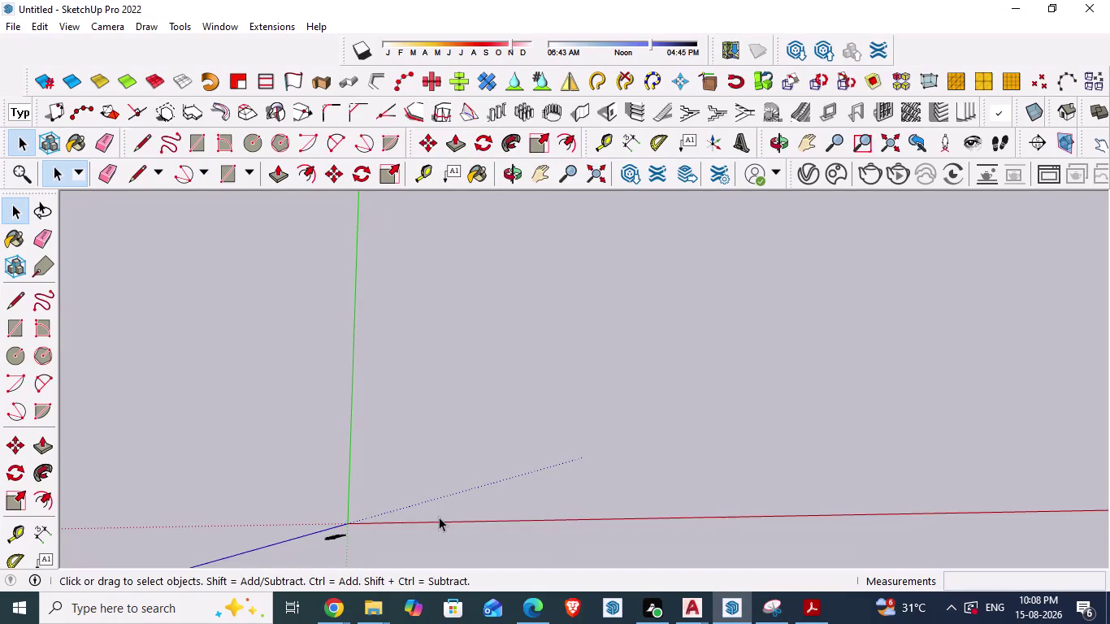
Enlarge the cellar floor plan PDF to 150% to read its dimensions.
click(809, 607)
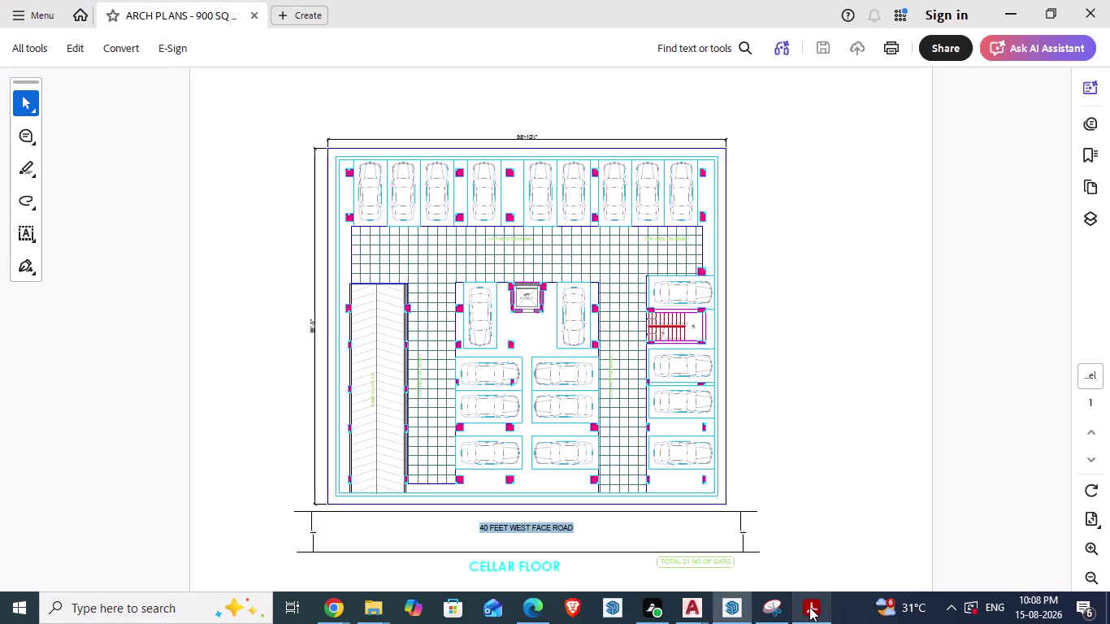
scroll(up, 3)
scroll(up, 3)
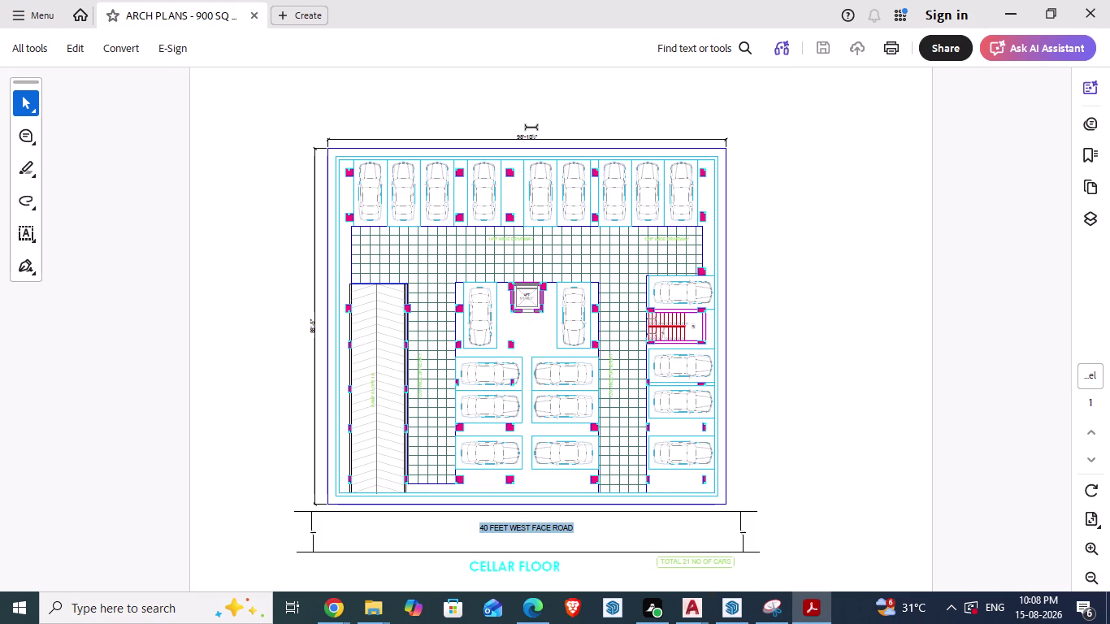
scroll(up, 3)
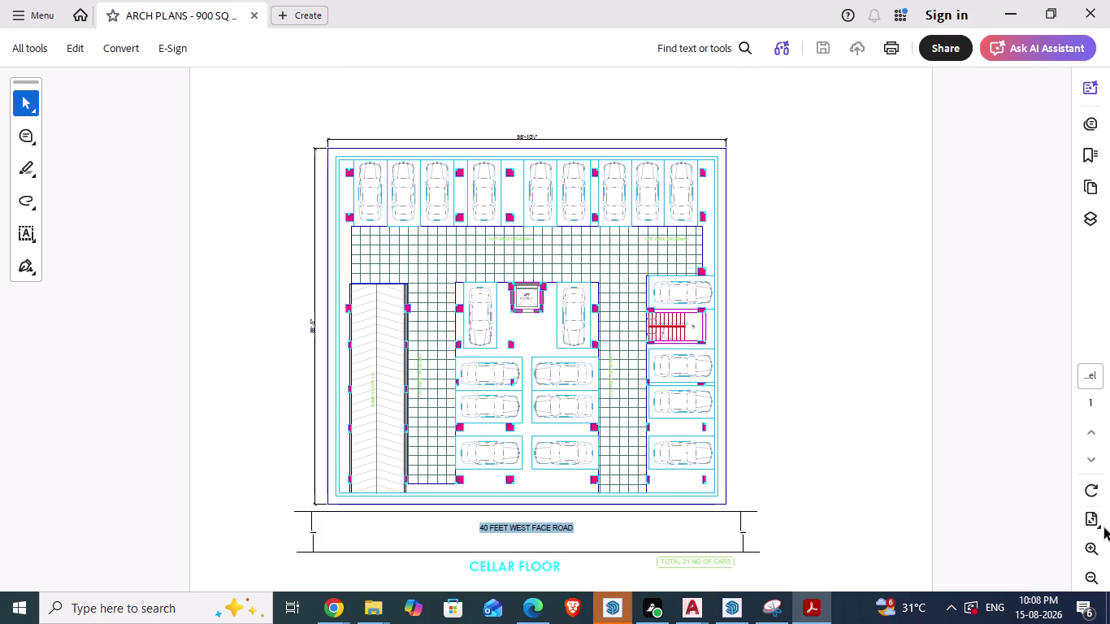
click(1093, 548)
scroll(down, 3)
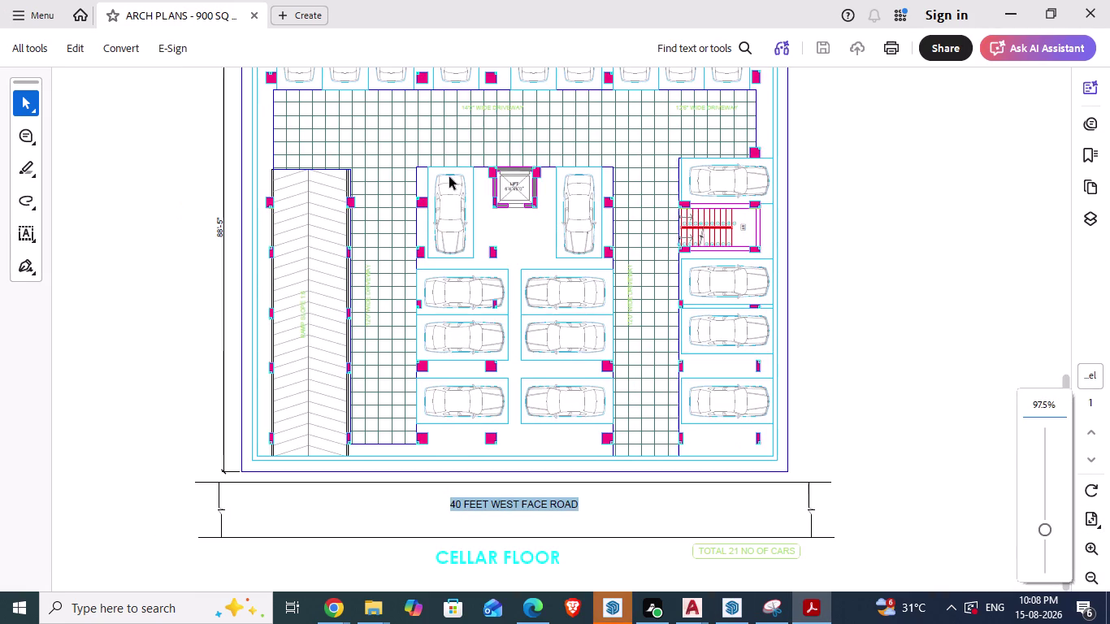
drag(1045, 528, 1046, 518)
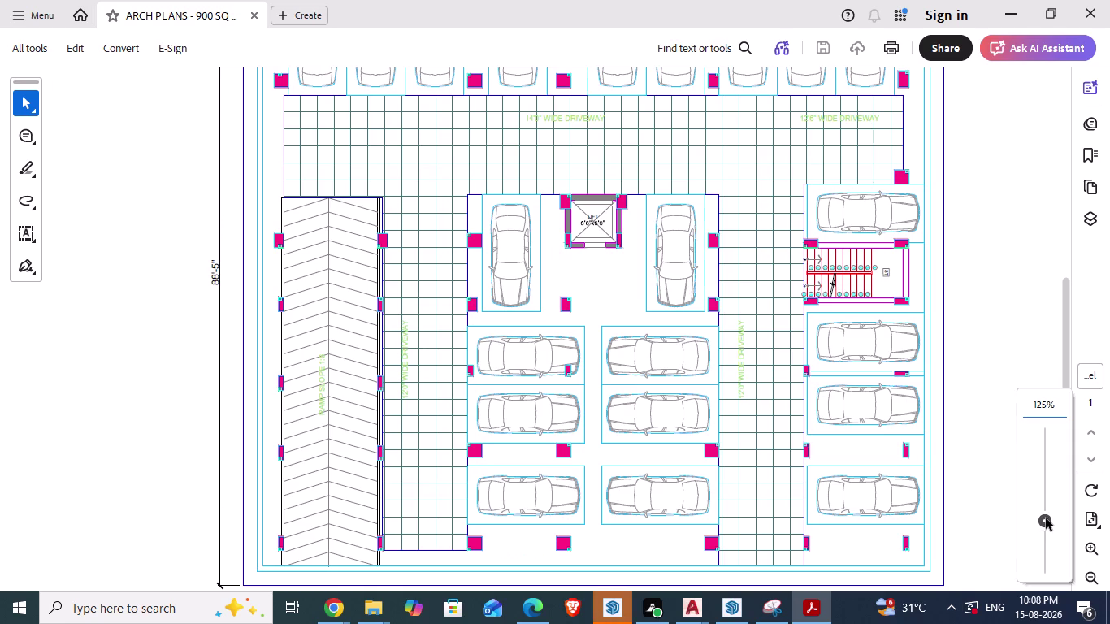
drag(1046, 519, 1049, 506)
drag(645, 589, 705, 582)
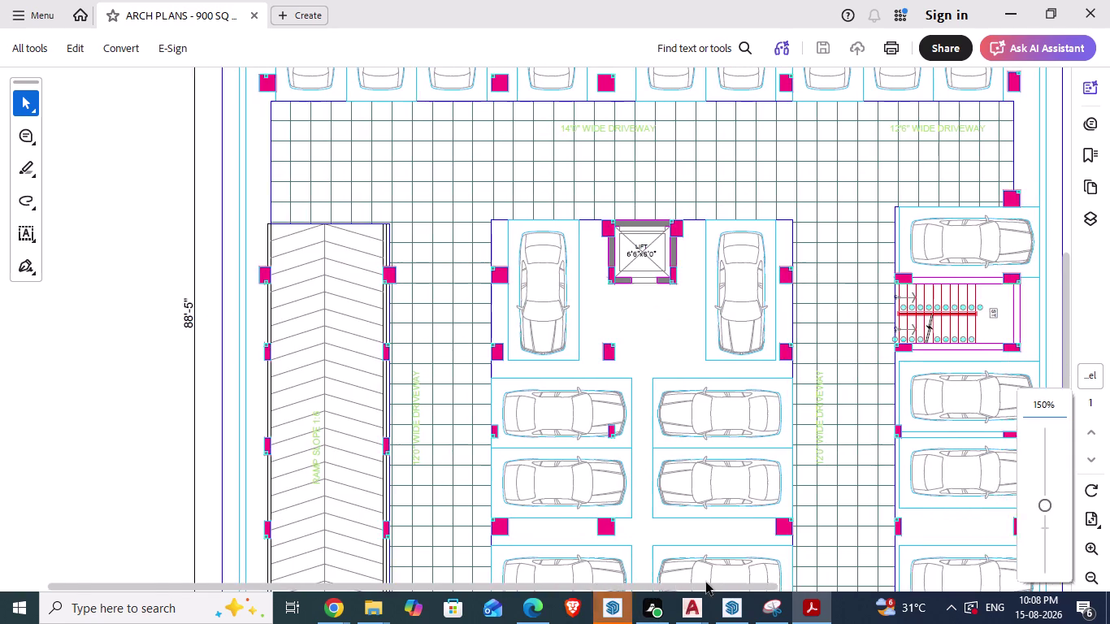
Scroll around the floor plan and reset its zoom to 150%.
drag(705, 583, 748, 575)
scroll(up, 3)
scroll(up, 3)
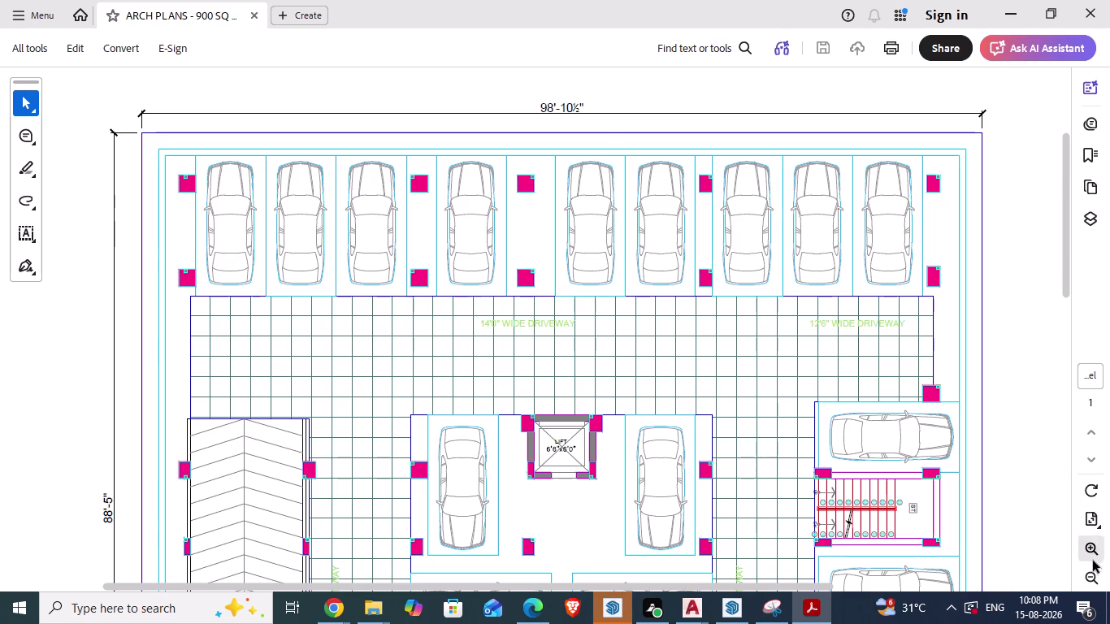
click(1088, 577)
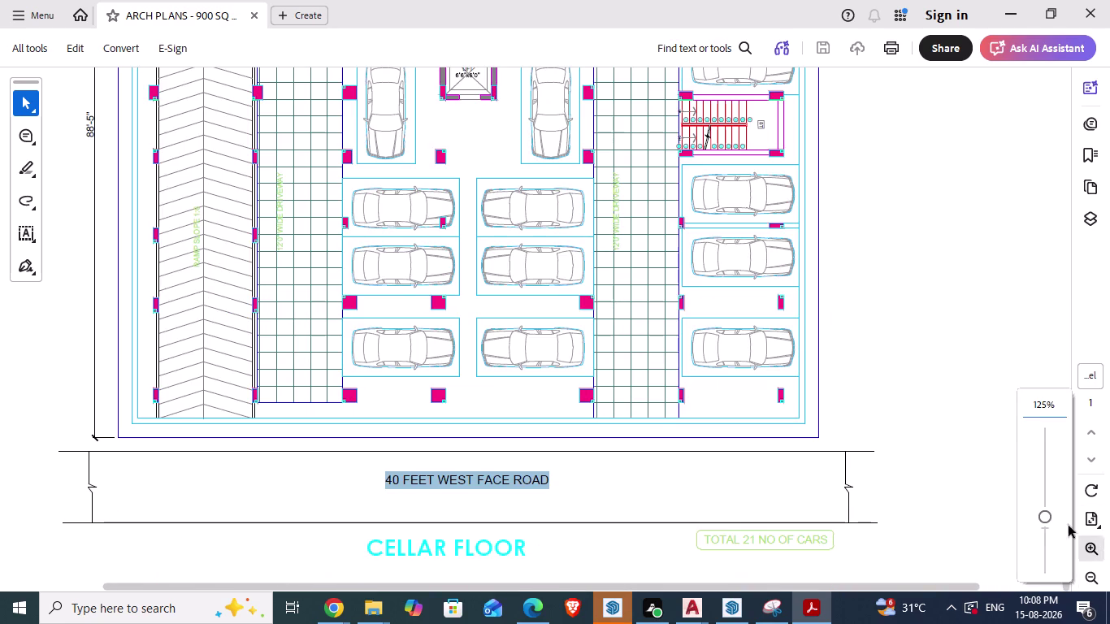
click(1045, 519)
scroll(up, 3)
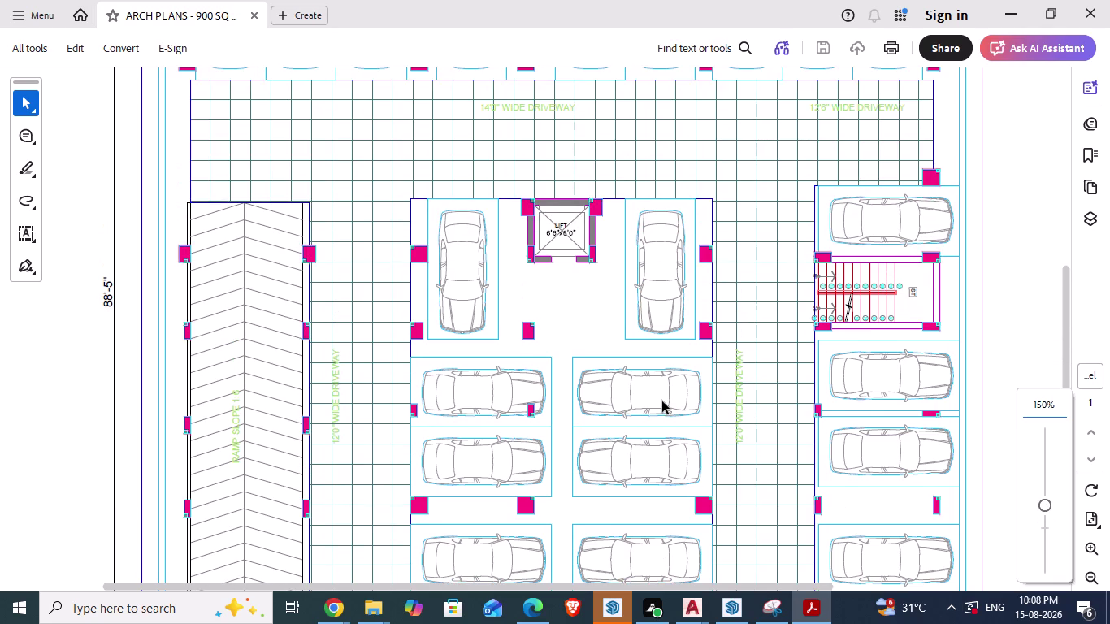
scroll(up, 3)
scroll(up, 3)
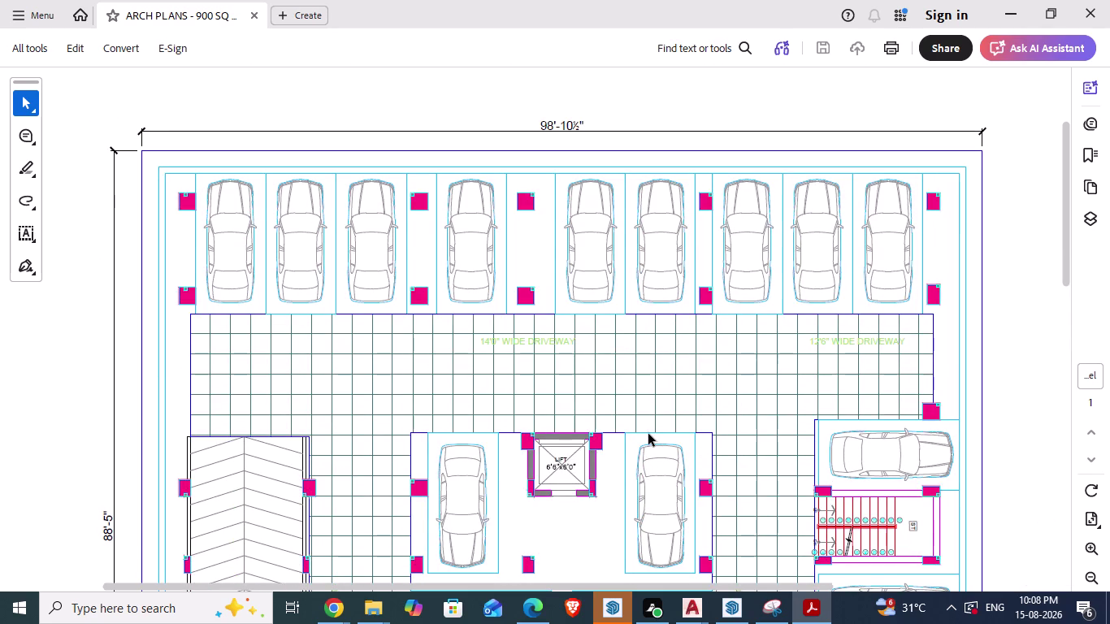
Start a line in the empty SketchUp model, then abandon it.
key(alt+Tab)
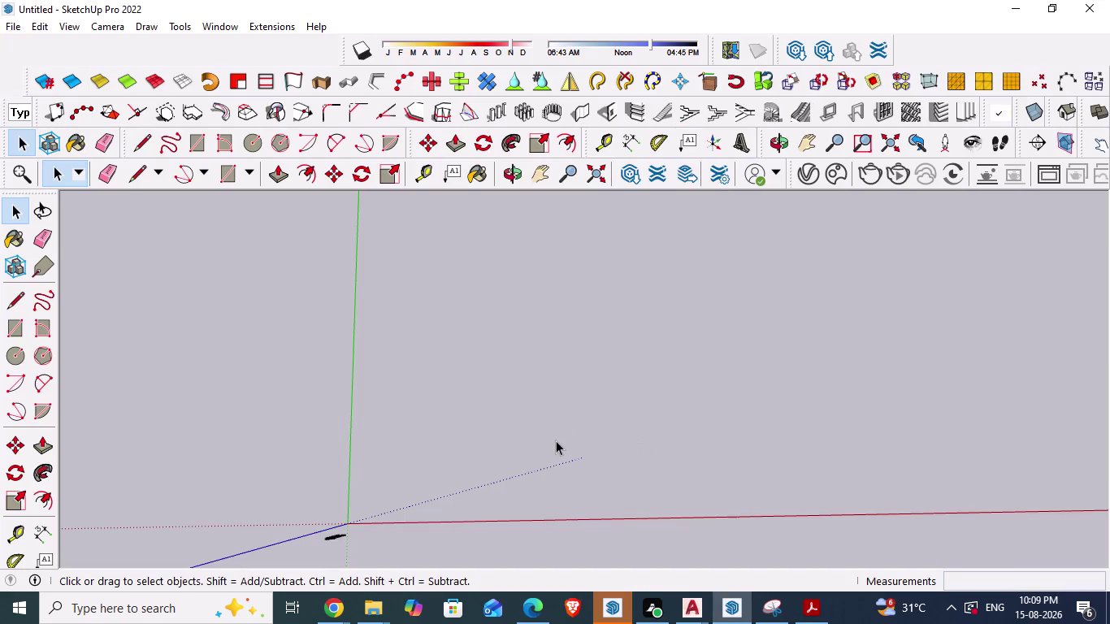
key(l)
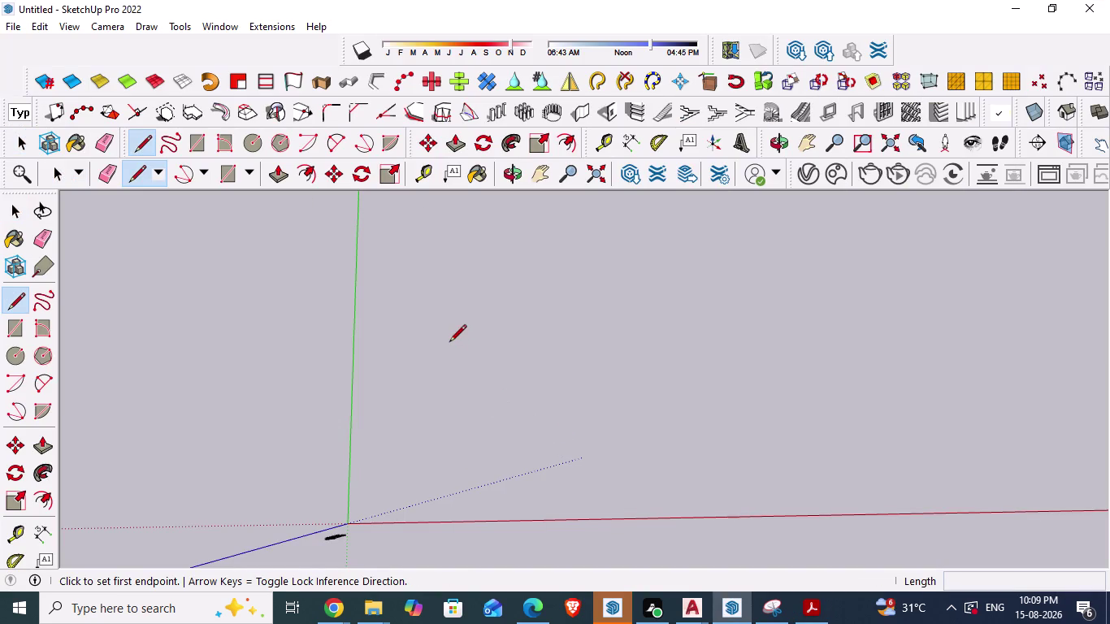
click(444, 331)
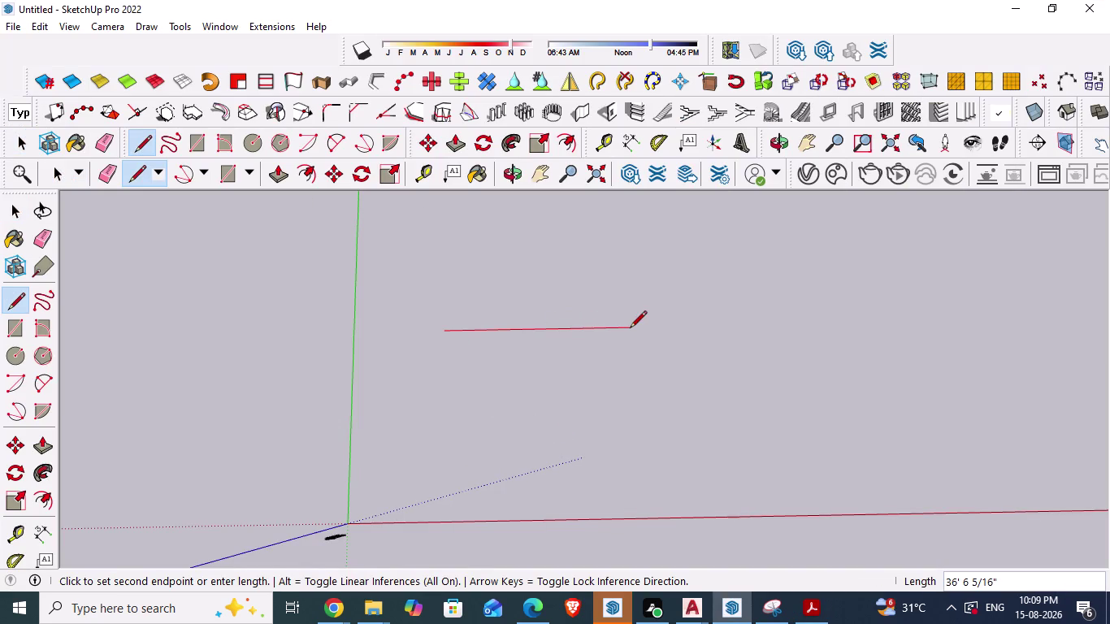
key(9)
key(8)
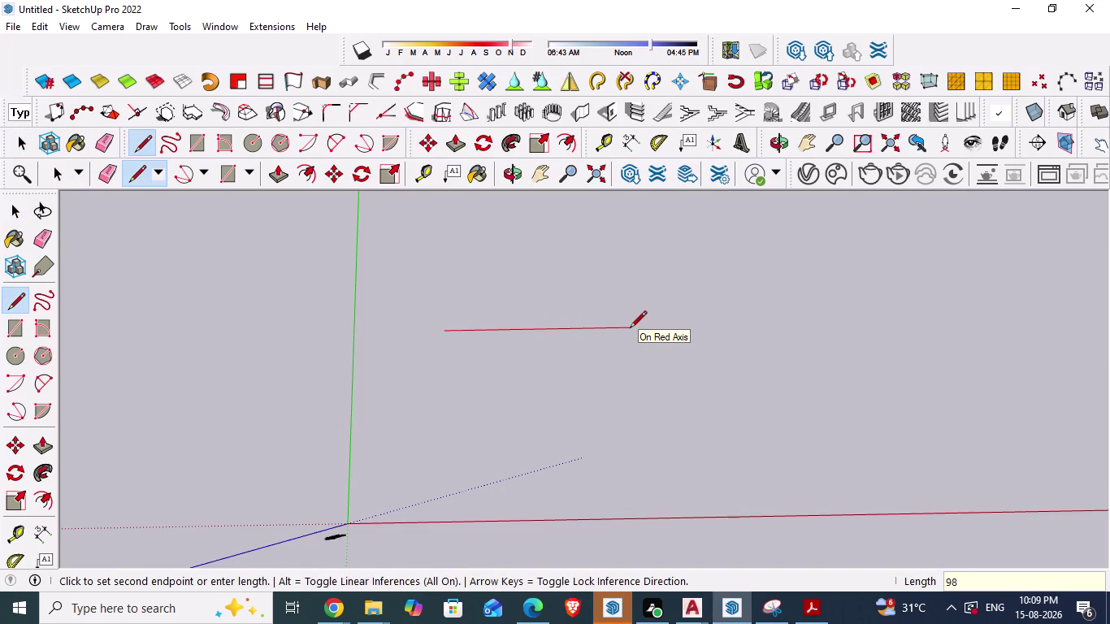
key(apostrophe)
key(Escape)
key(Escape)
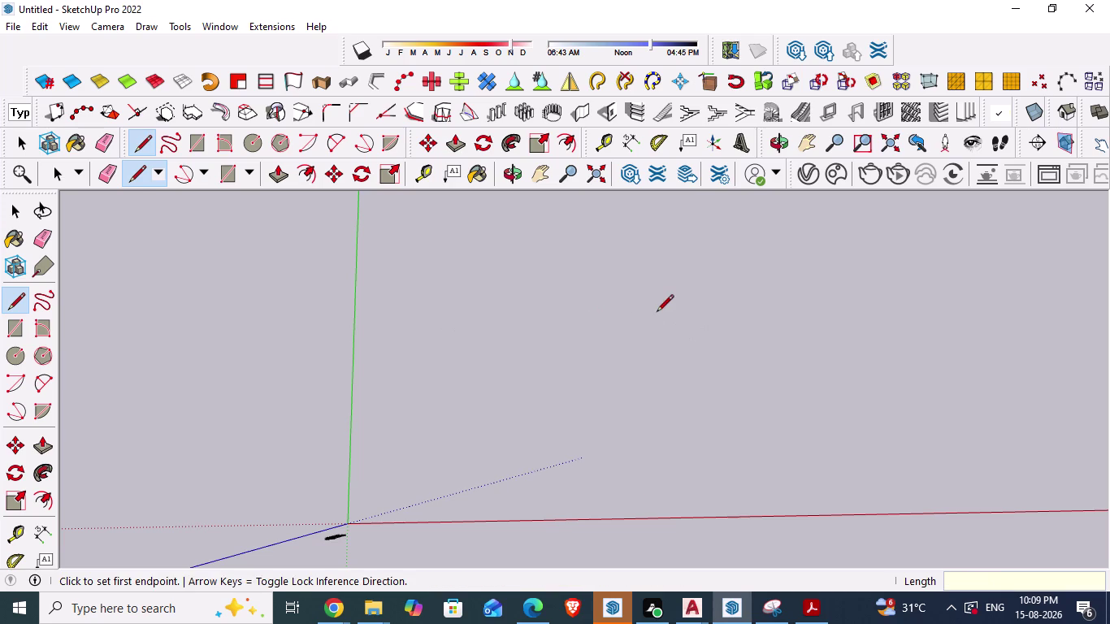
Keep the model's unit format as Architectural in Model Info Units.
click(220, 32)
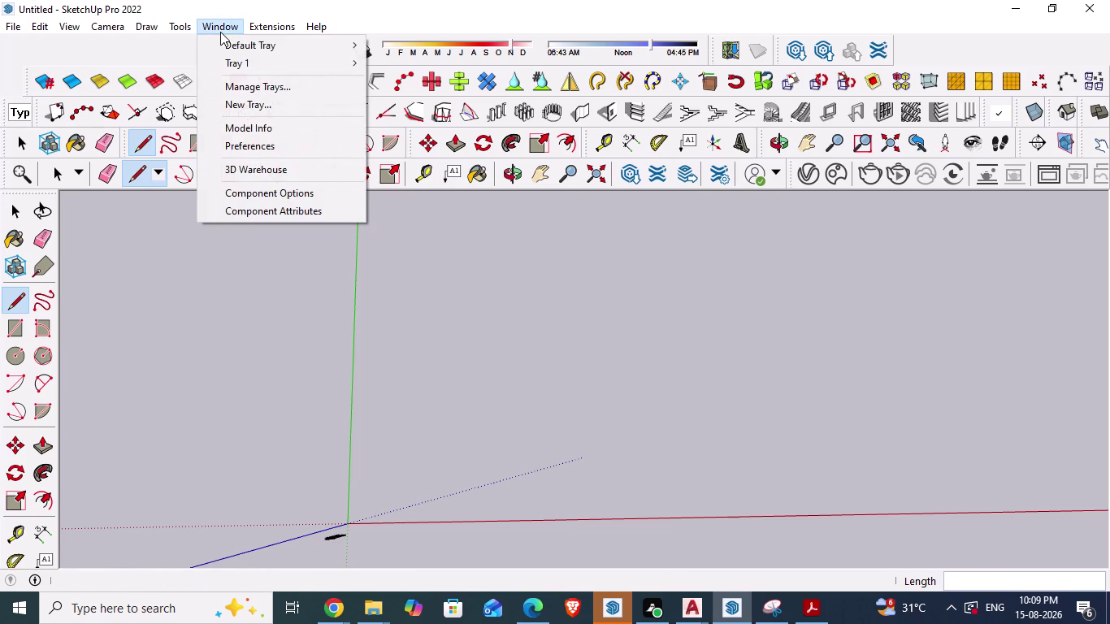
click(251, 130)
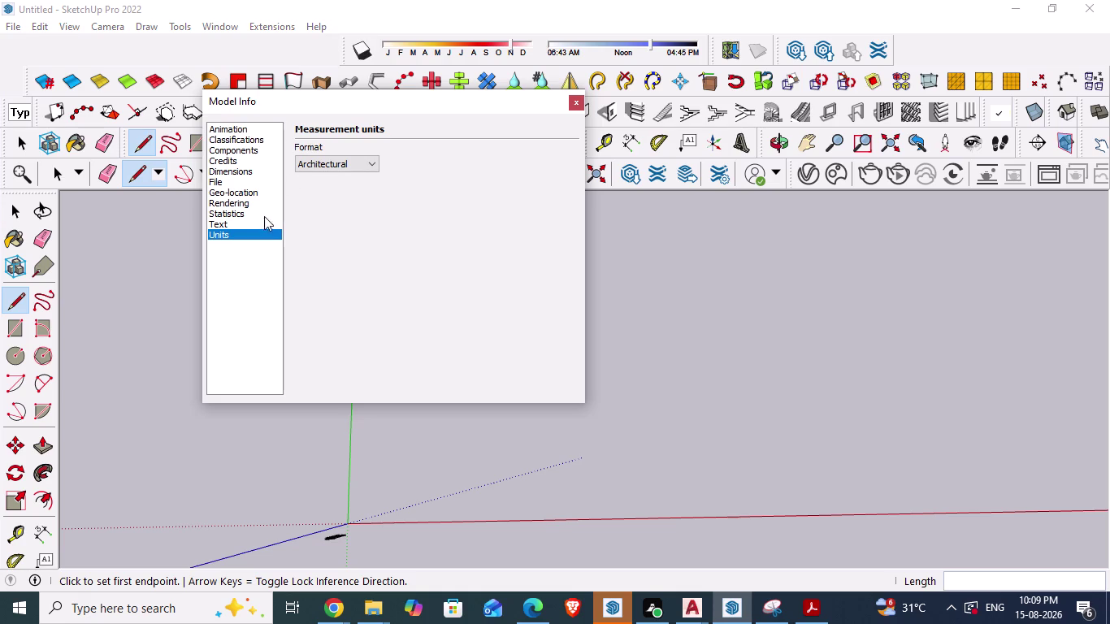
click(337, 161)
click(327, 181)
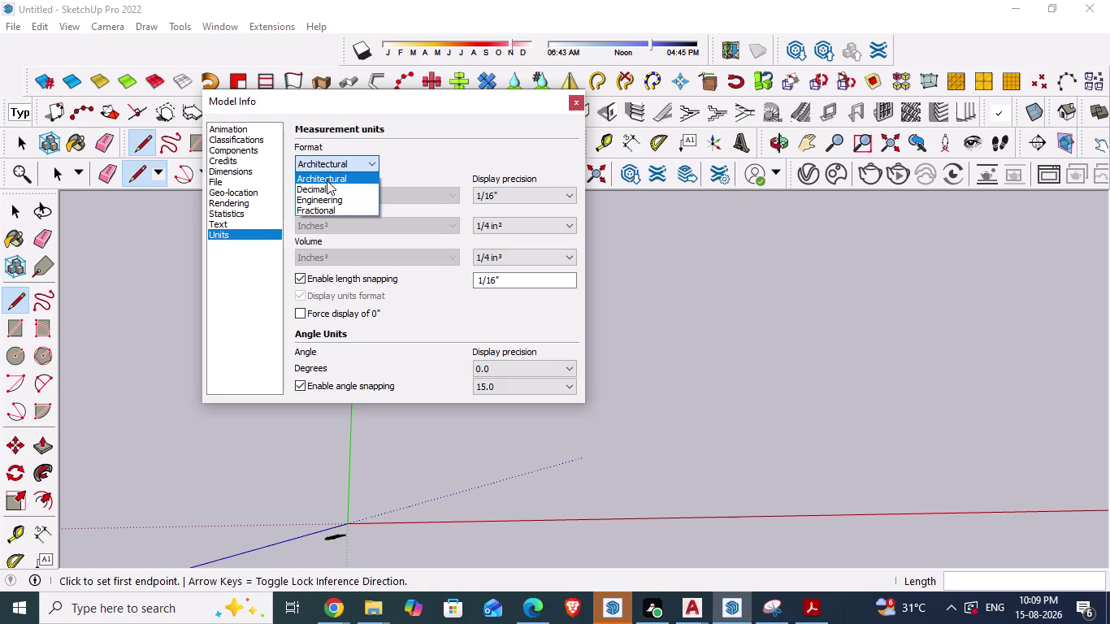
click(573, 101)
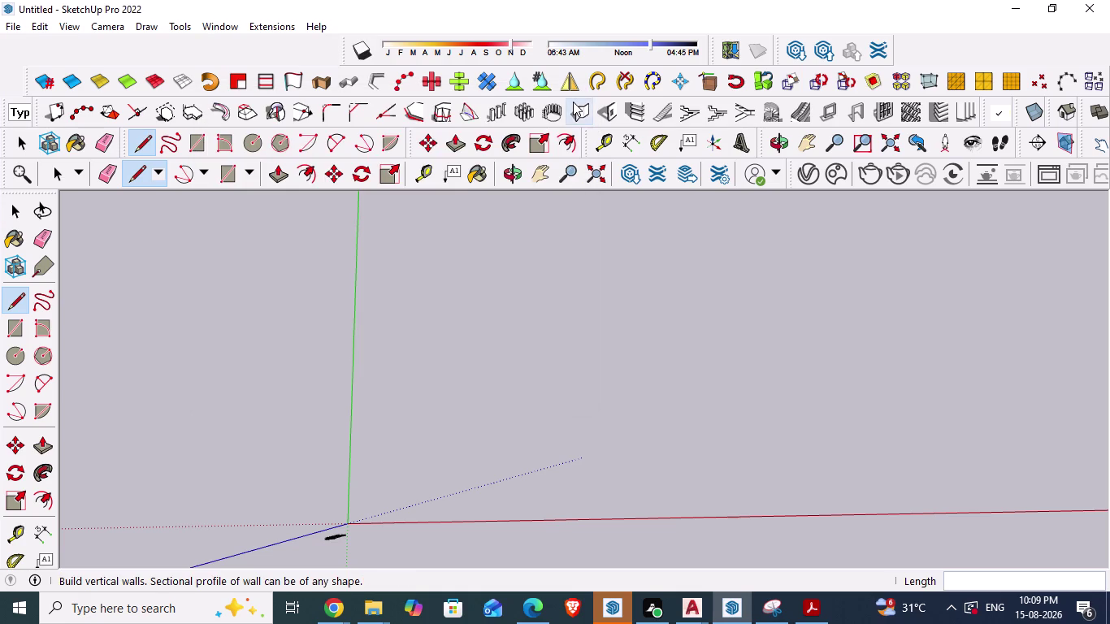
Start the top edge and enter a 98' 105" length after checking the plan.
click(459, 369)
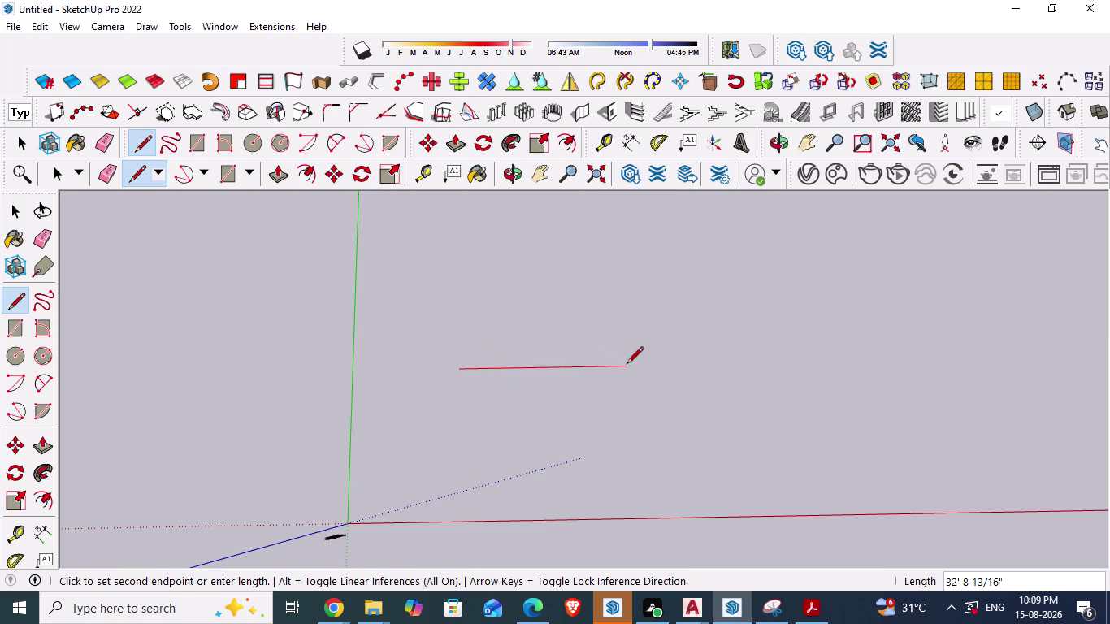
key(alt+Tab)
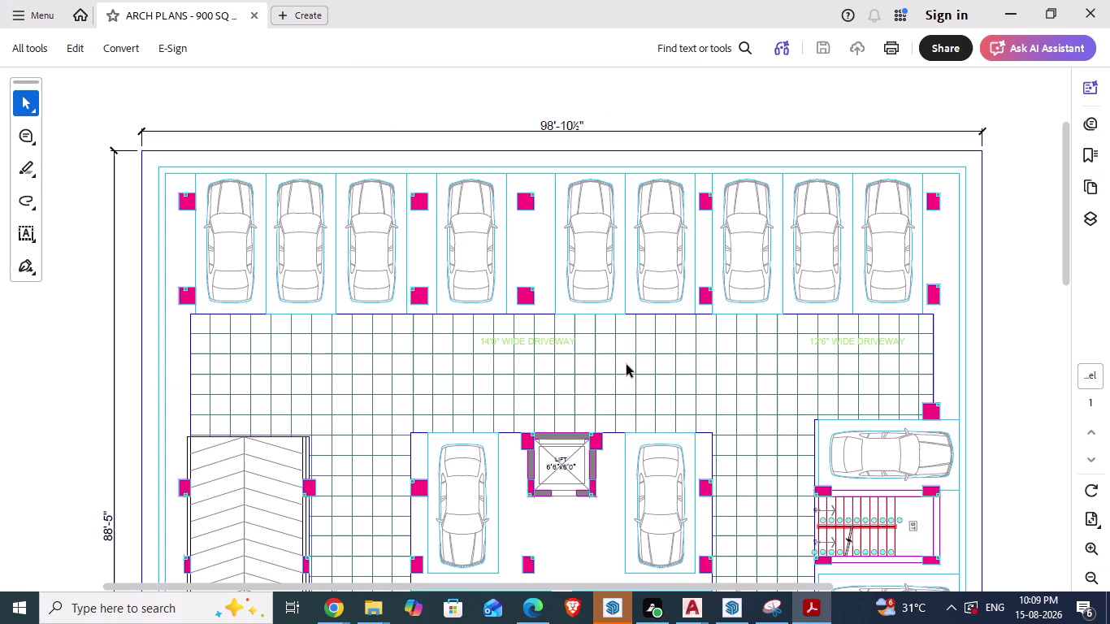
key(alt+Tab)
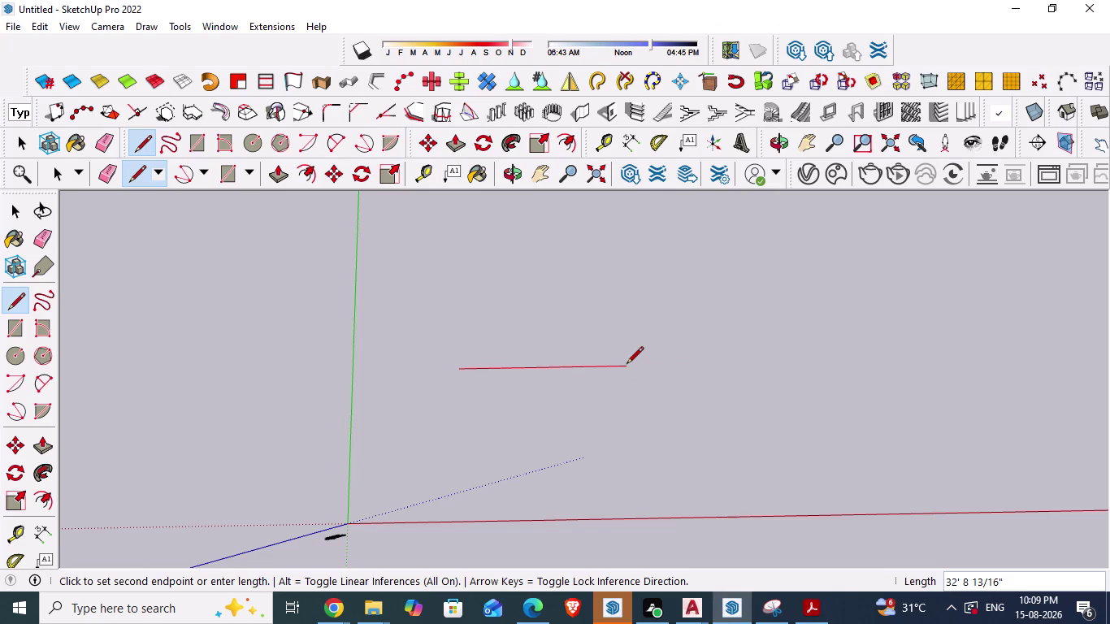
text(98)
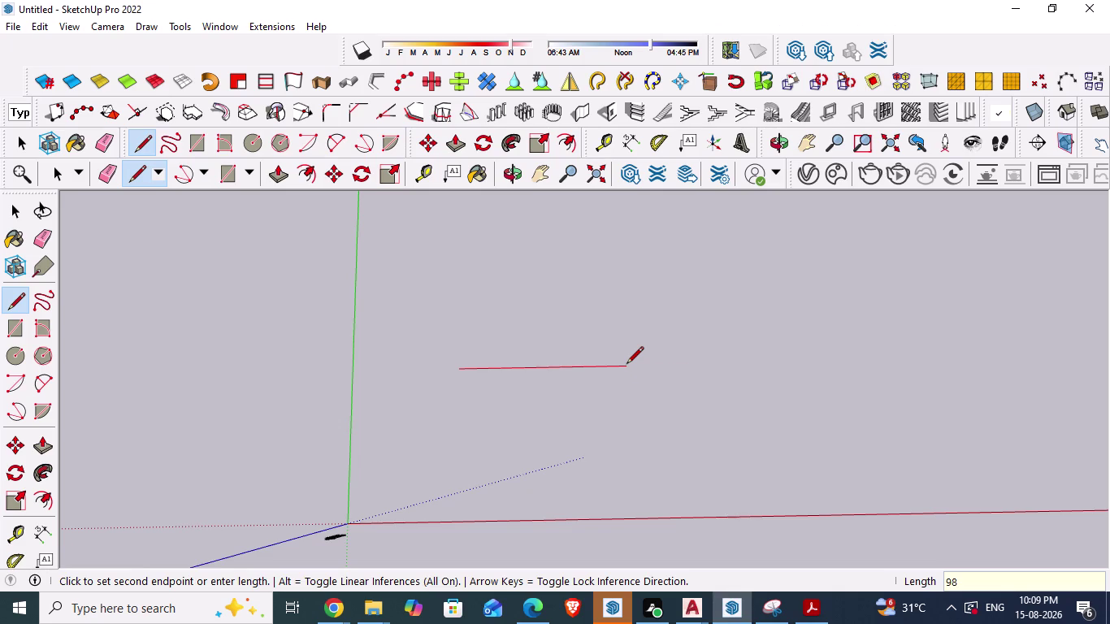
key(apostrophe)
text(105)
key(shift+quotedbl)
key(alt+Tab)
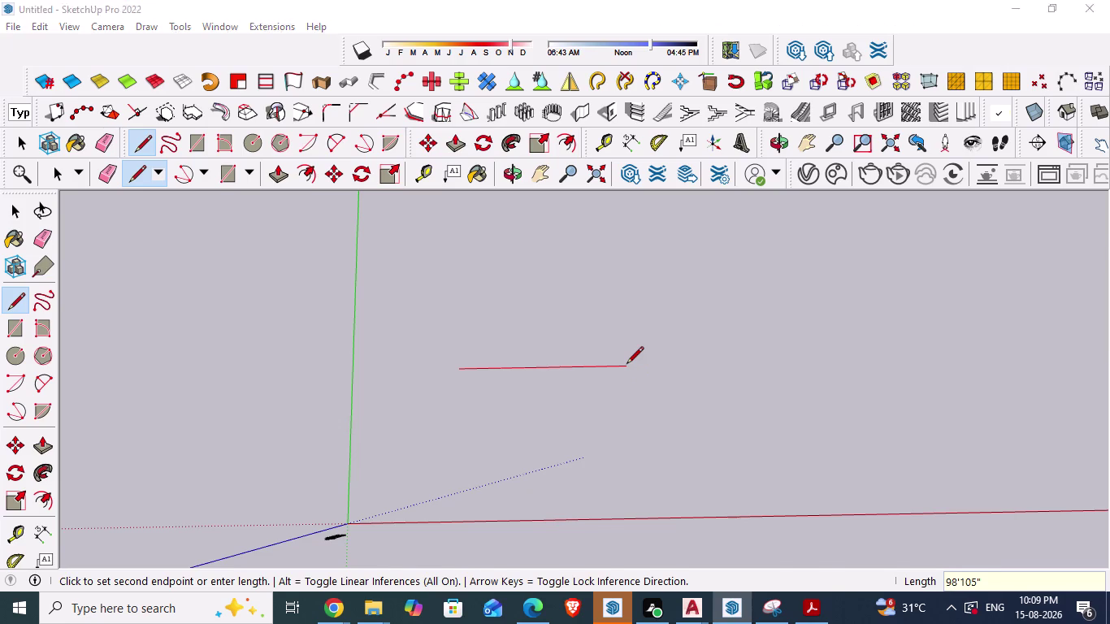
key(alt+Tab)
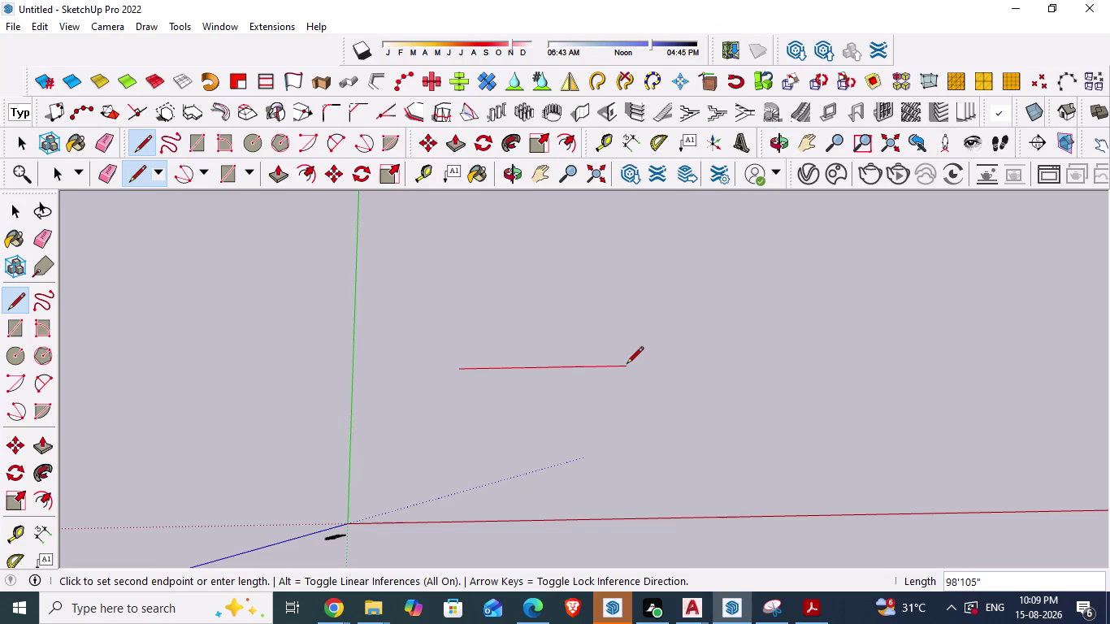
Correct the length to 98'-10½" and confirm the top edge.
key(BackSpace)
key(BackSpace)
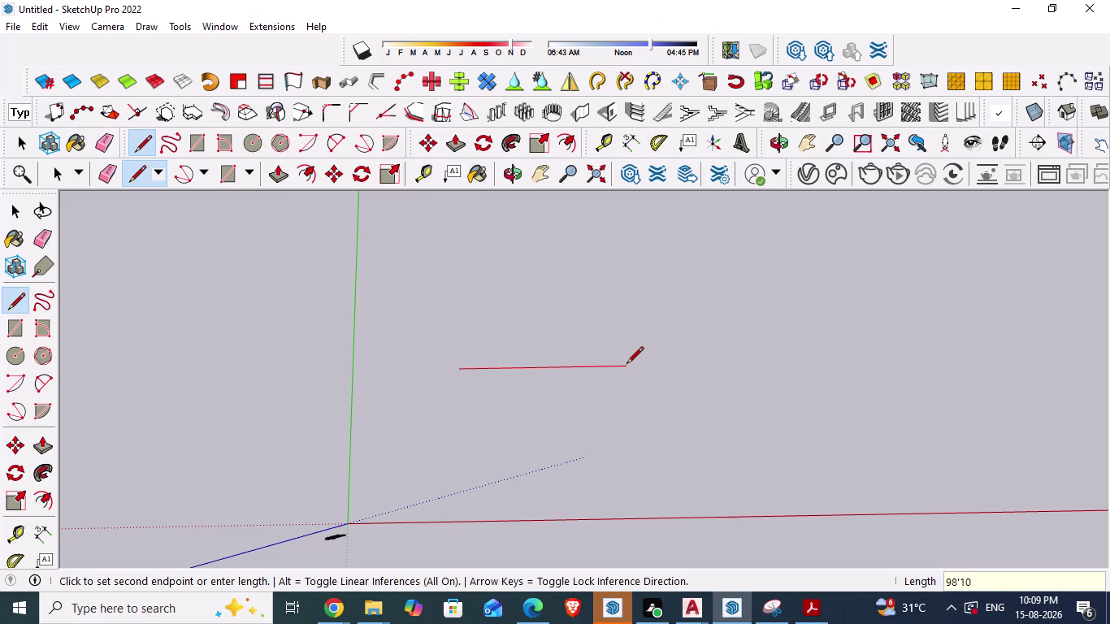
key(period)
key(5)
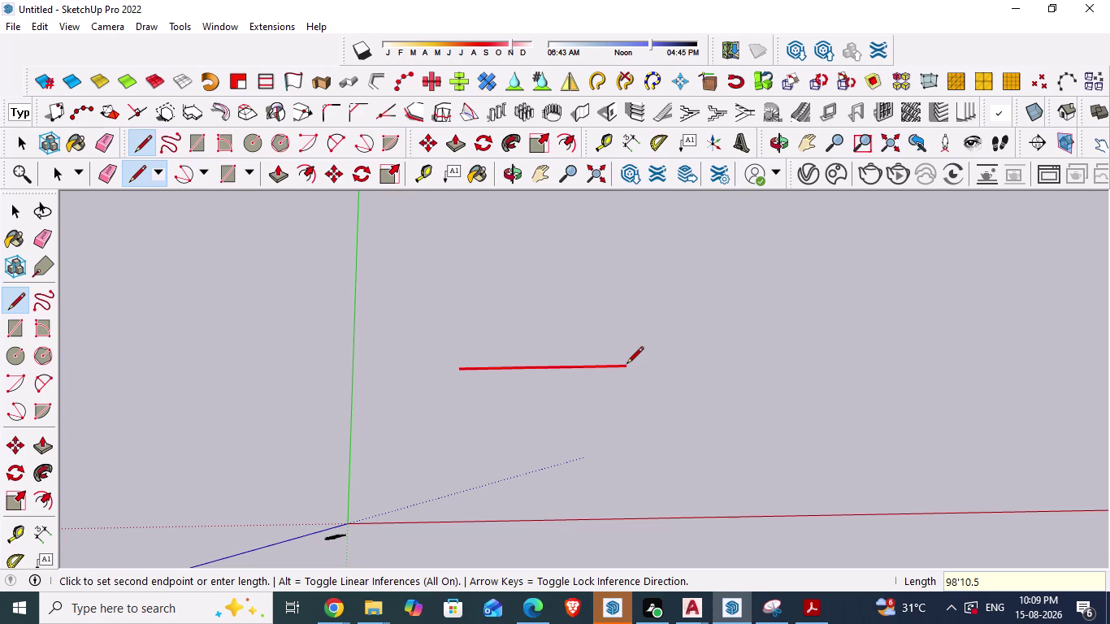
key(shift+quotedbl)
key(Return)
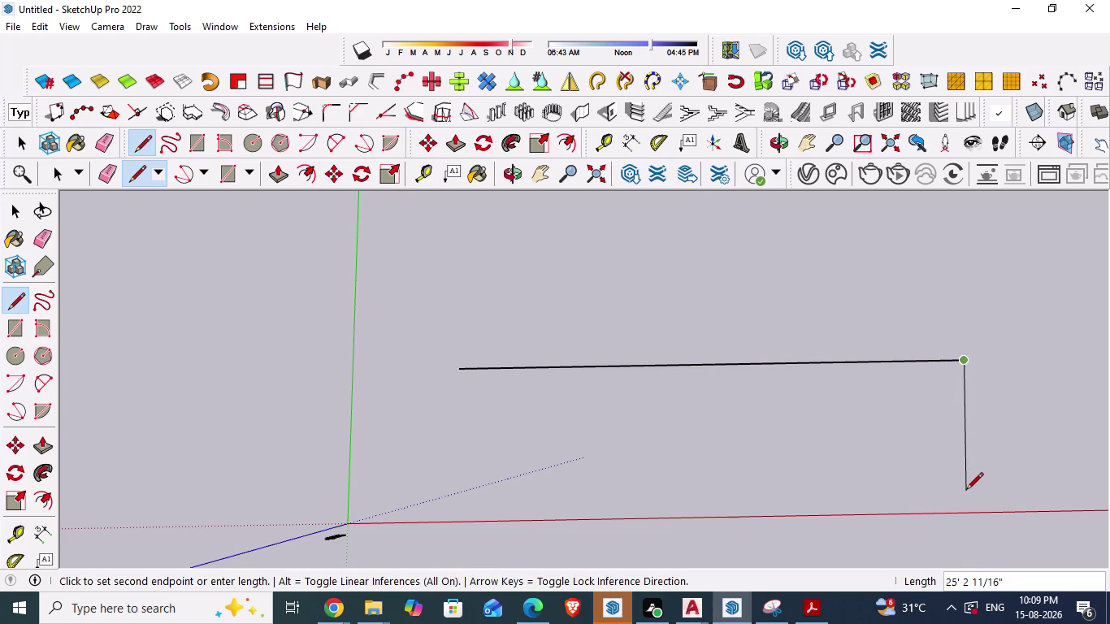
Draw the right edge 88' 5" long after checking the plan dimension.
key(alt+Tab)
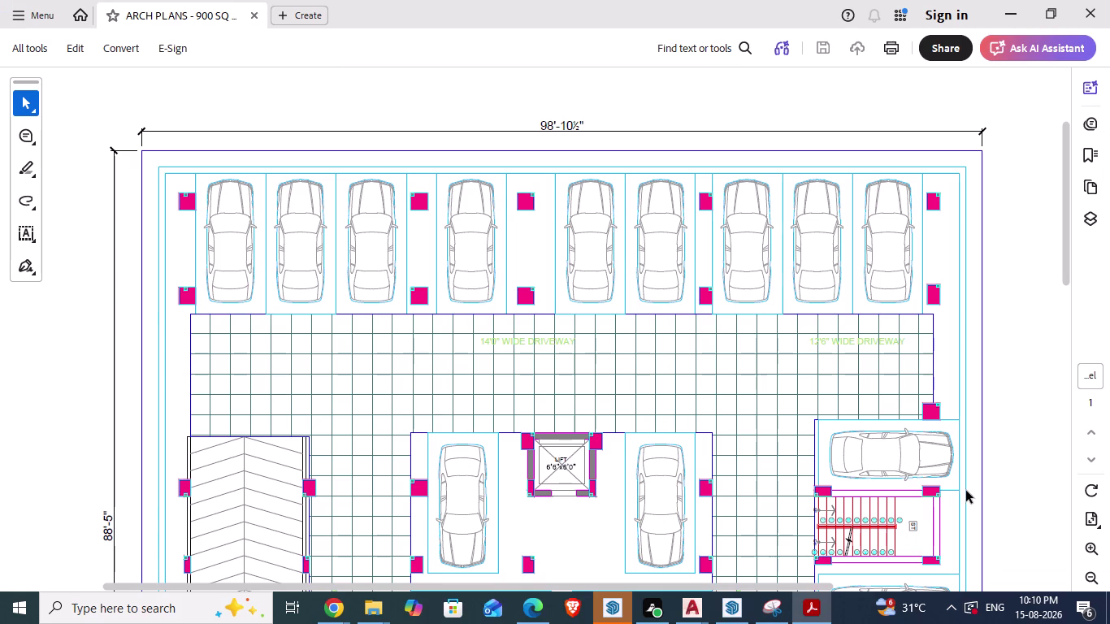
key(alt+Tab)
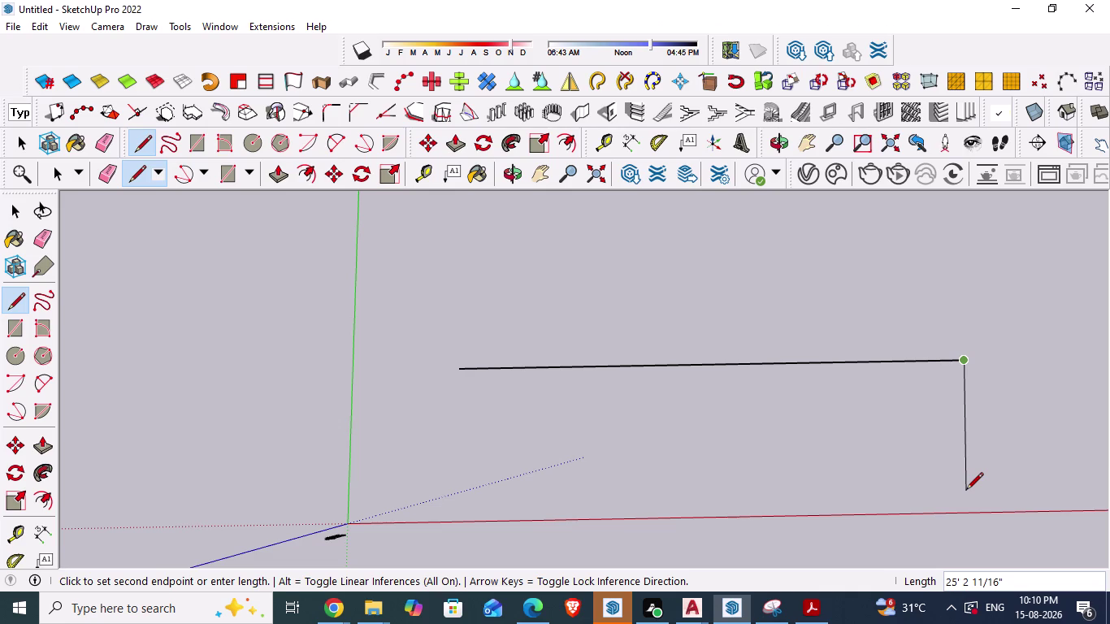
text(88')
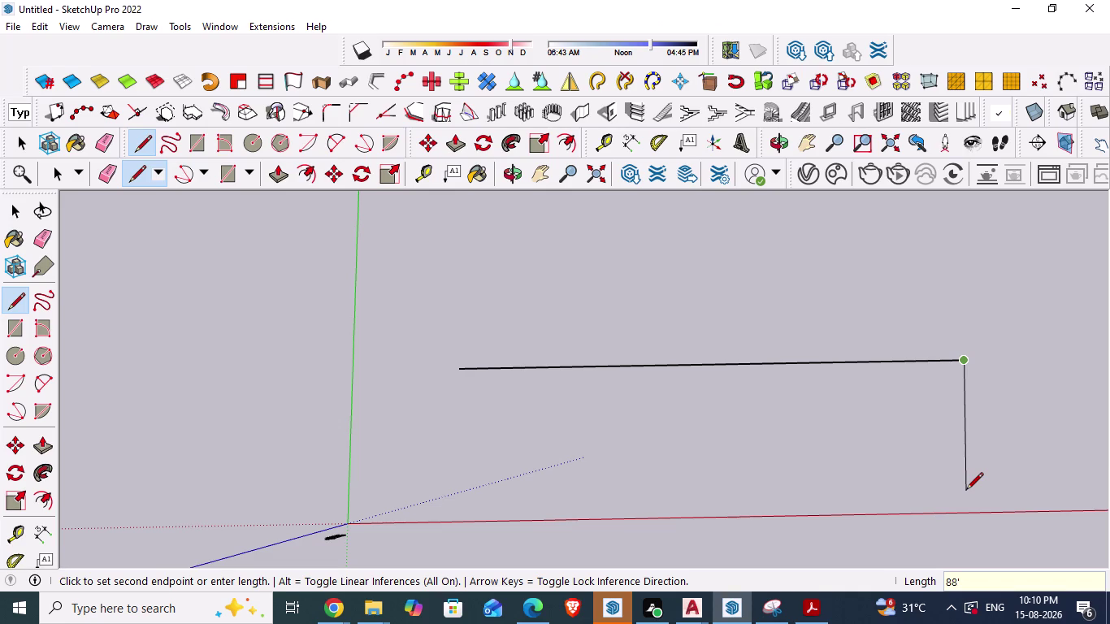
text(5)
text(")
key(Return)
End the line sequence, orbit around the corner, and return to Select.
scroll(down, 3)
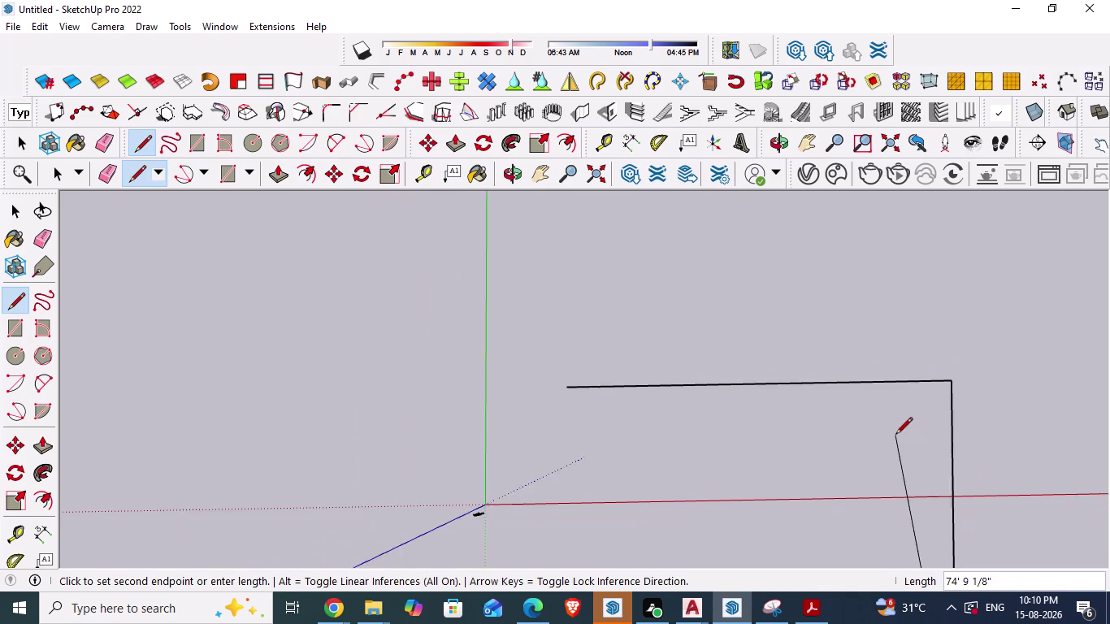
scroll(down, 3)
scroll(down, 3)
scroll(down, 3)
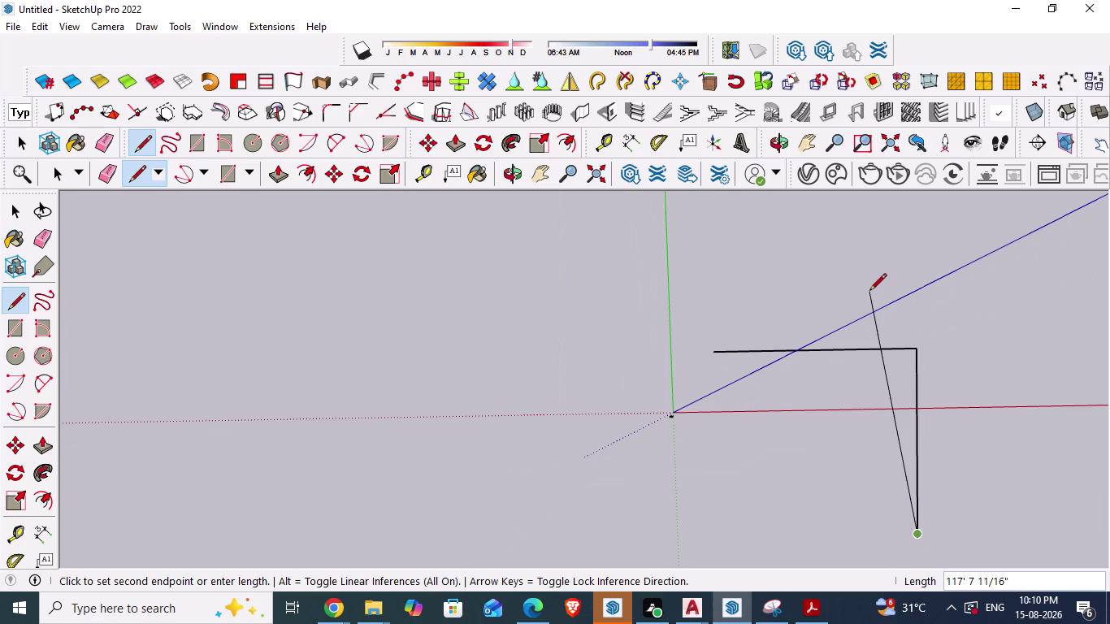
key(Escape)
scroll(down, 3)
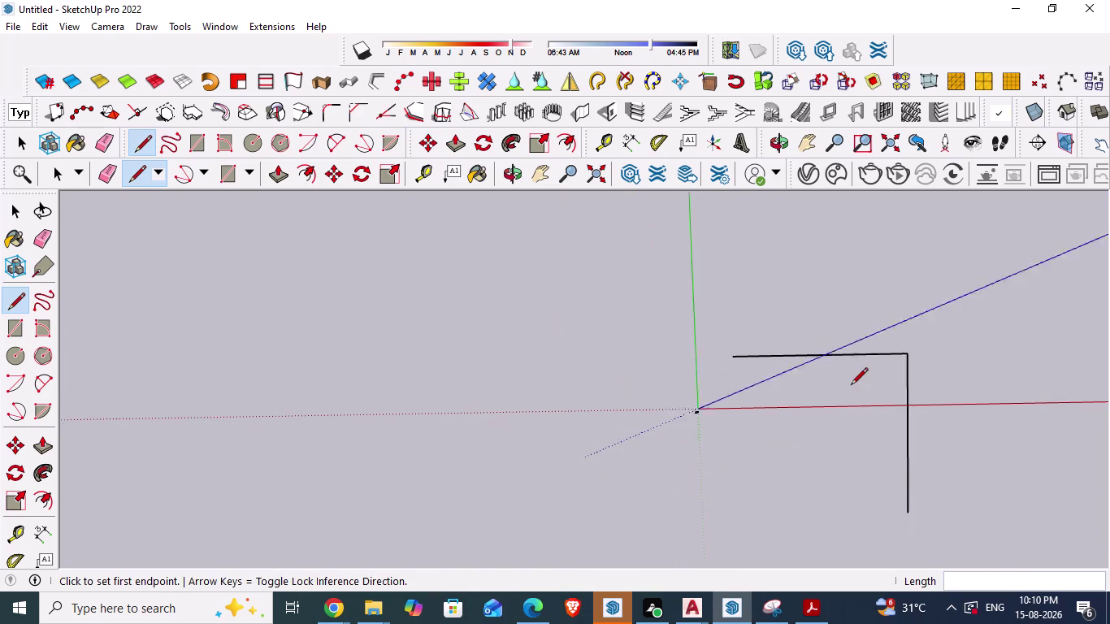
scroll(down, 3)
middle_drag(798, 414, 772, 293)
middle_drag(776, 387, 730, 434)
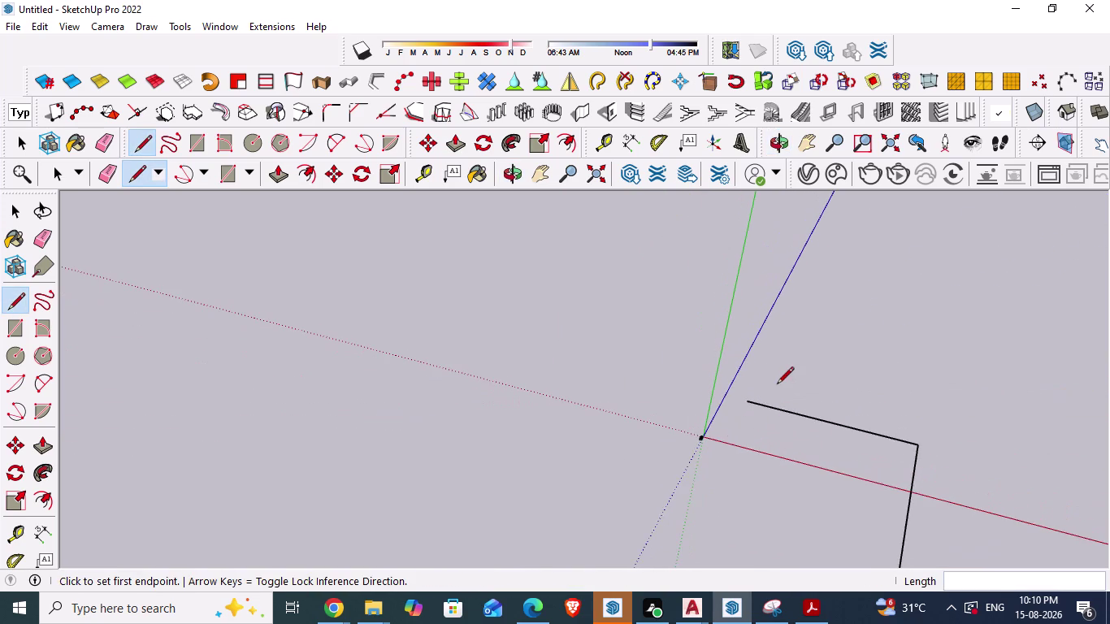
scroll(down, 3)
key(Escape)
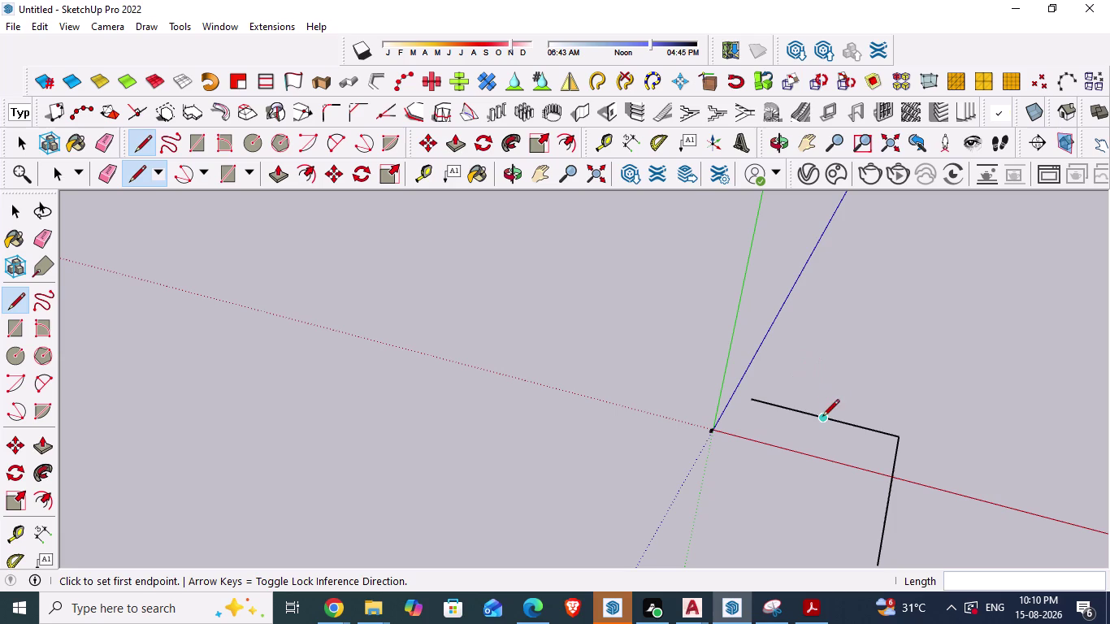
key(Escape)
key(space)
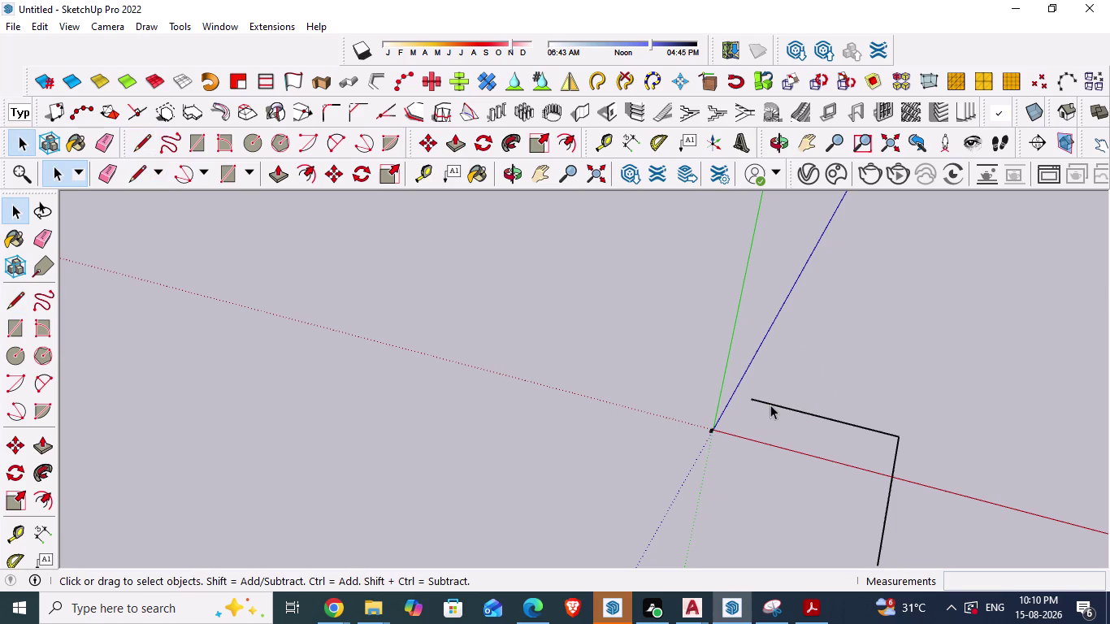
Move the top and right edges together away from the origin.
click(771, 405)
scroll(down, 3)
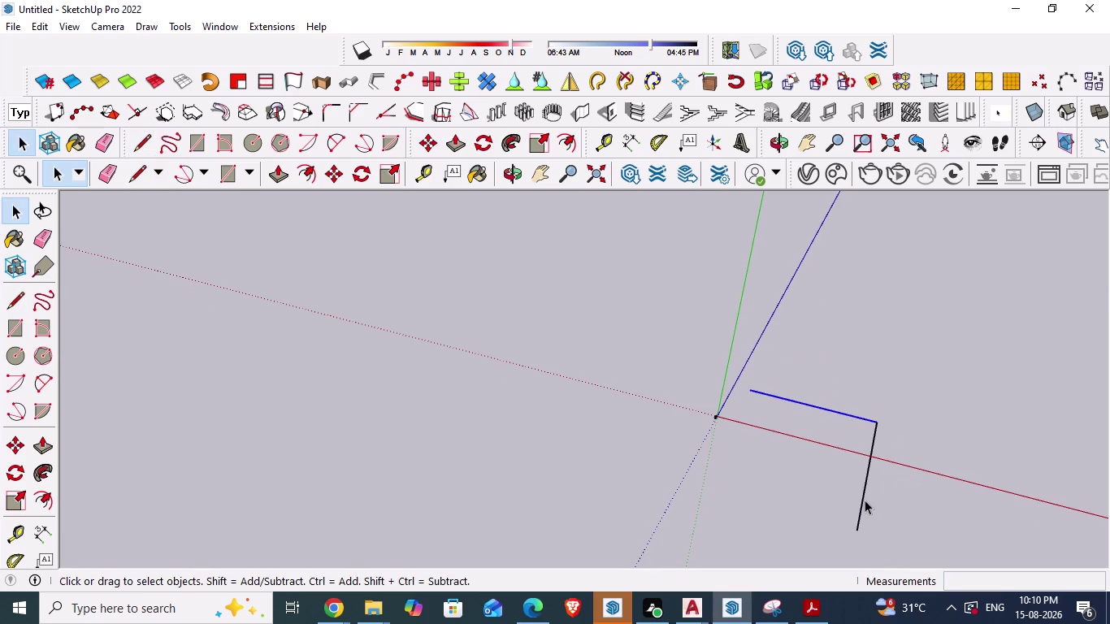
click(864, 499)
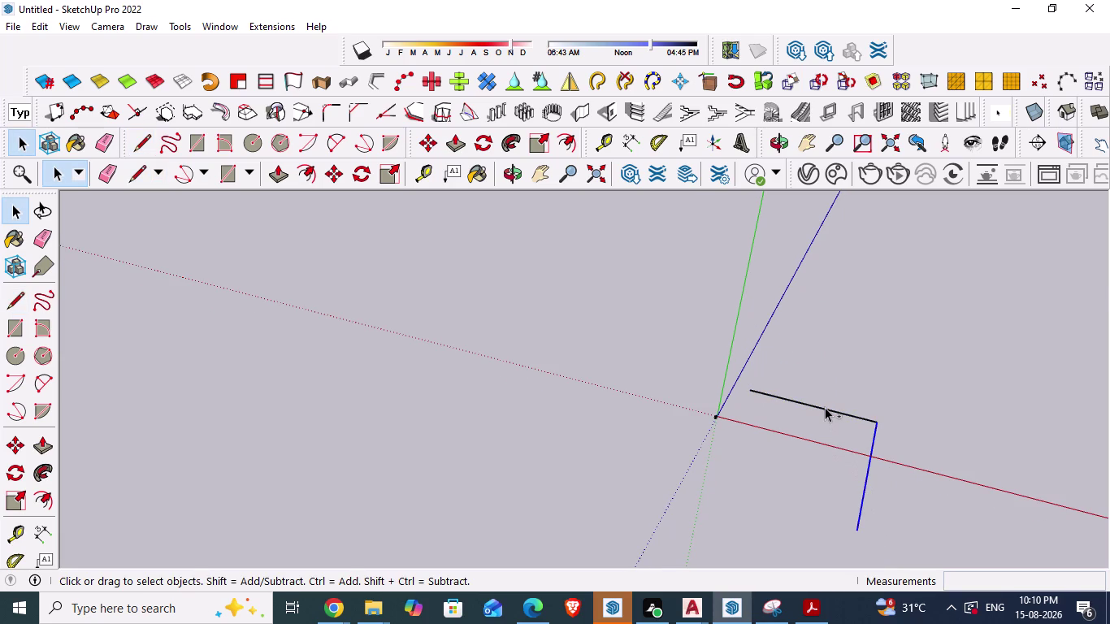
click(823, 410)
key(m)
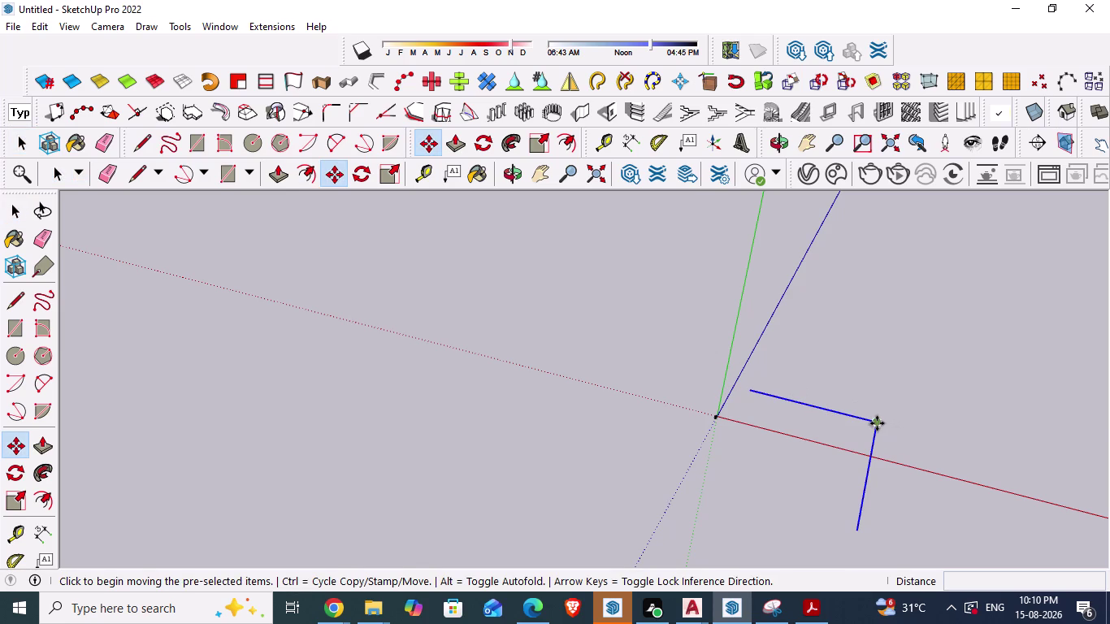
drag(877, 423, 913, 339)
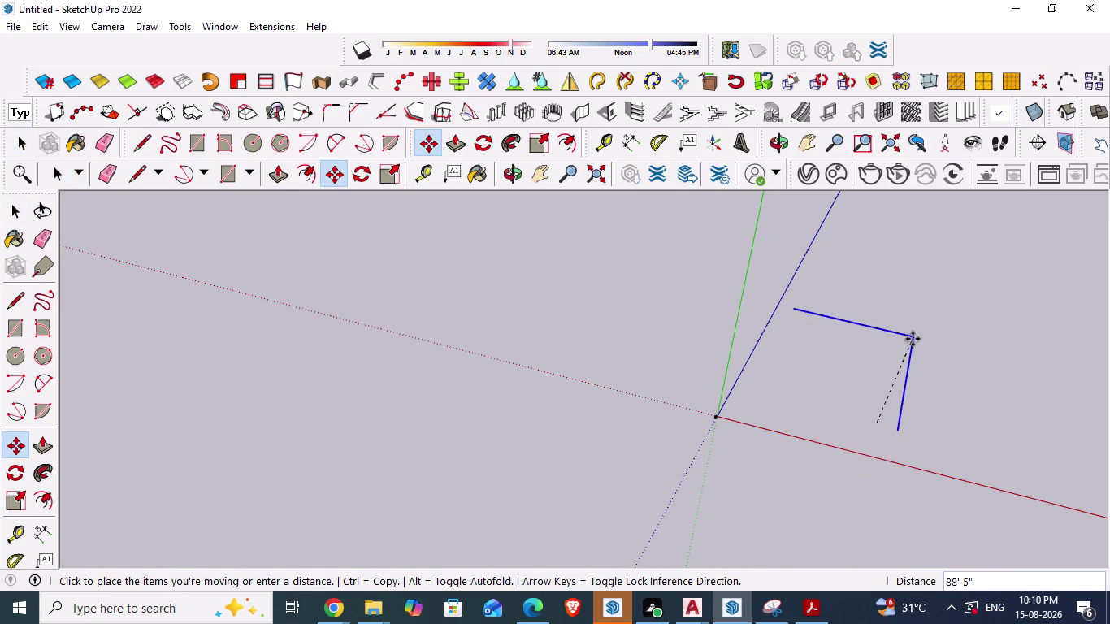
drag(913, 339, 917, 325)
click(918, 325)
Orbit and zoom to inspect the moved corner edges.
middle_drag(628, 450, 653, 459)
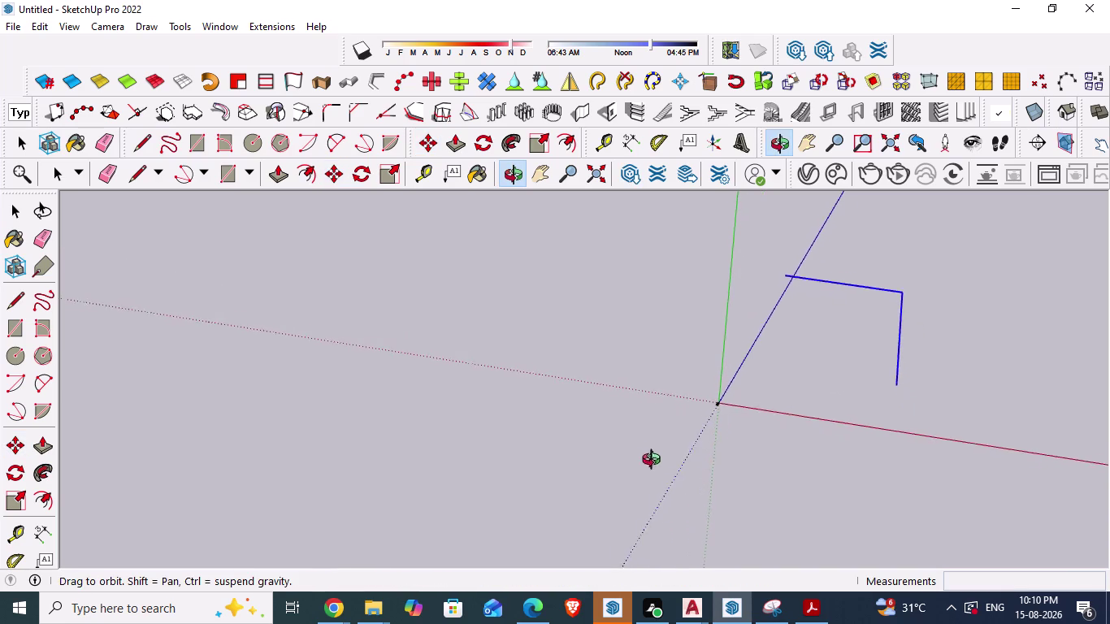
middle_drag(653, 459, 674, 545)
scroll(down, 3)
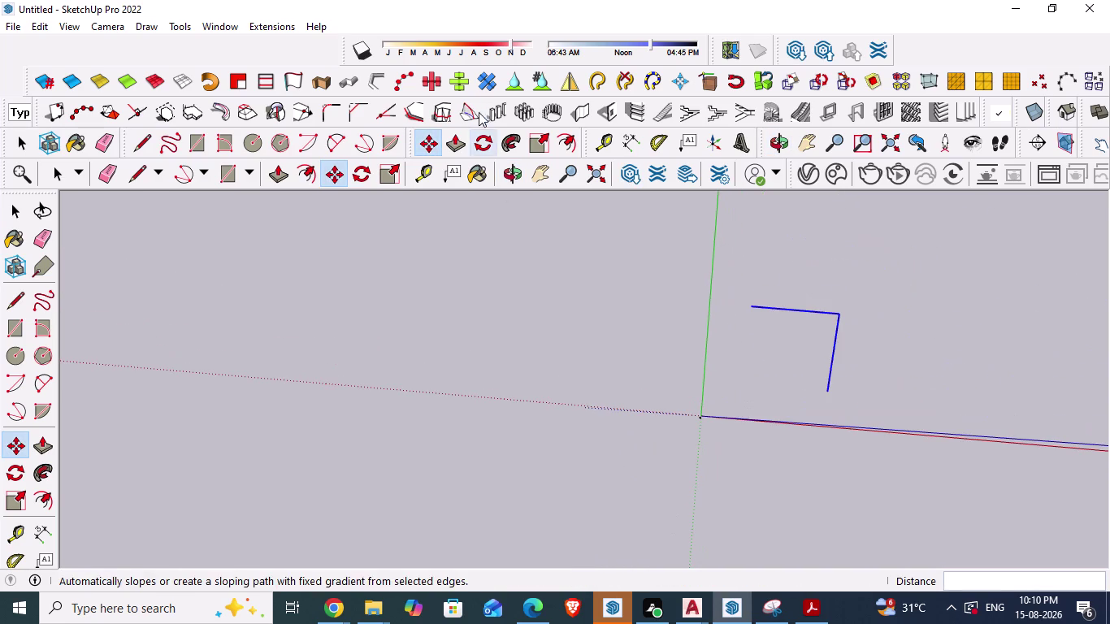
click(589, 170)
scroll(down, 3)
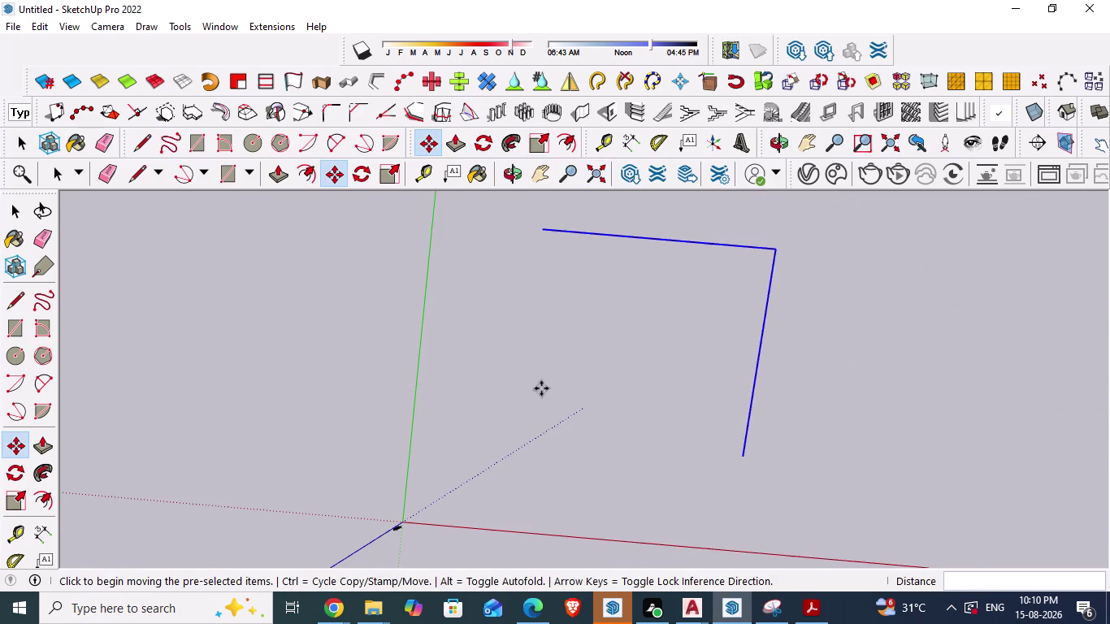
middle_drag(536, 454, 573, 463)
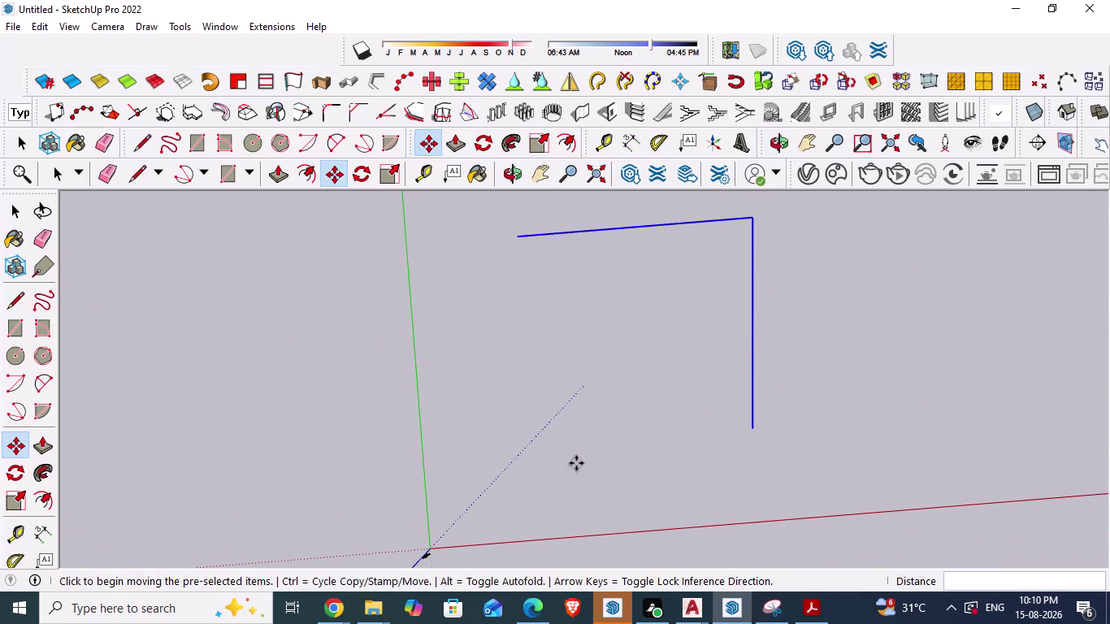
scroll(down, 3)
scroll(down, 3)
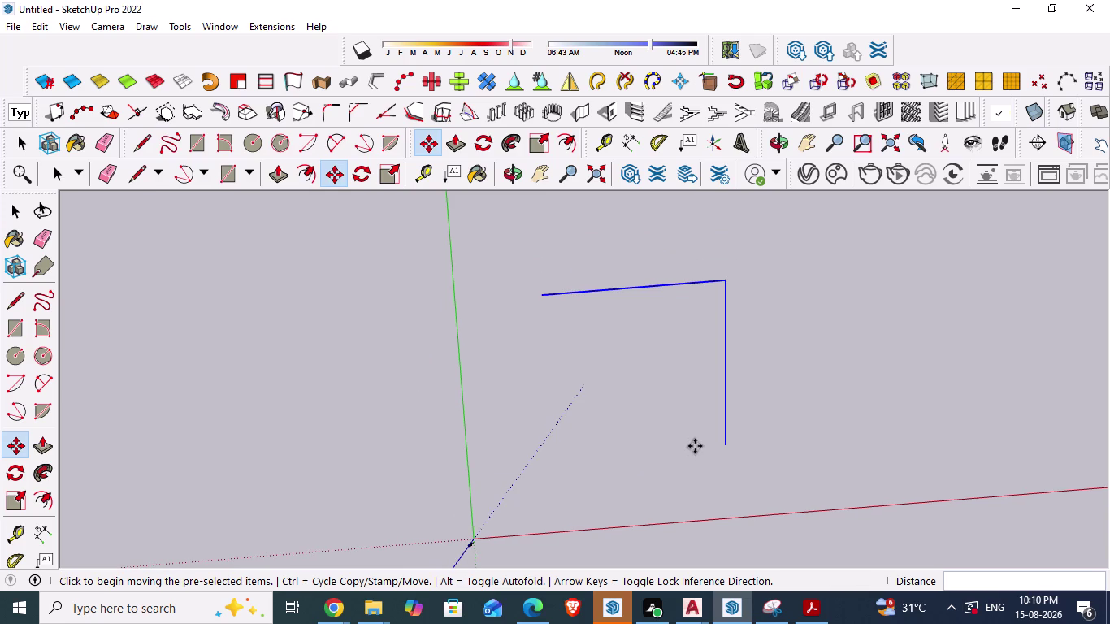
key(Escape)
Select the right edge and press Delete repeatedly, then return to Select.
click(726, 418)
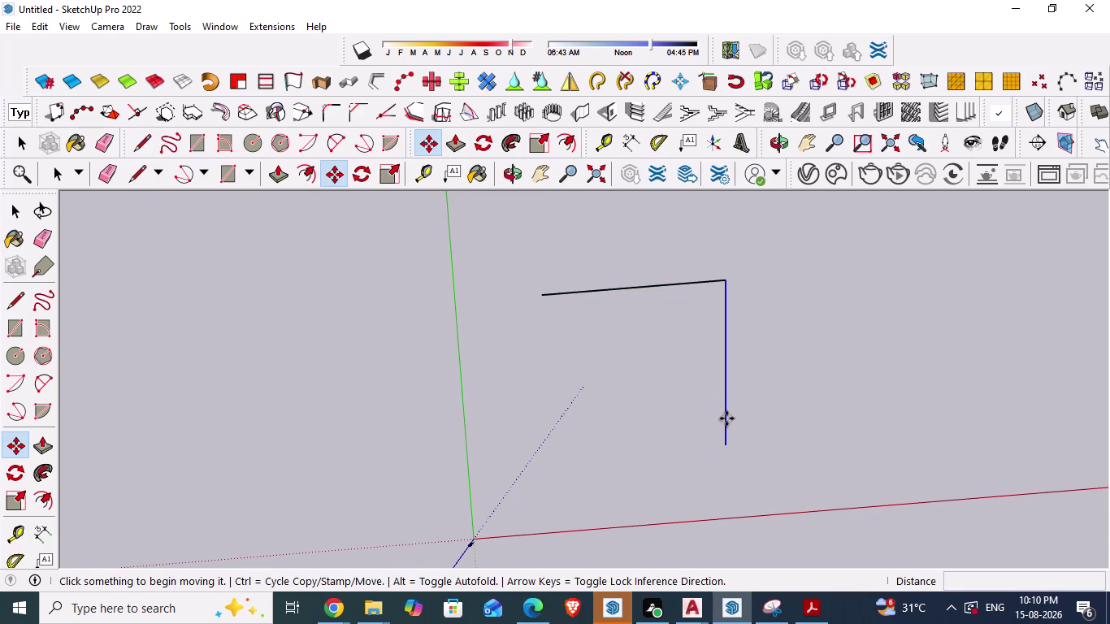
key(Delete)
click(726, 418)
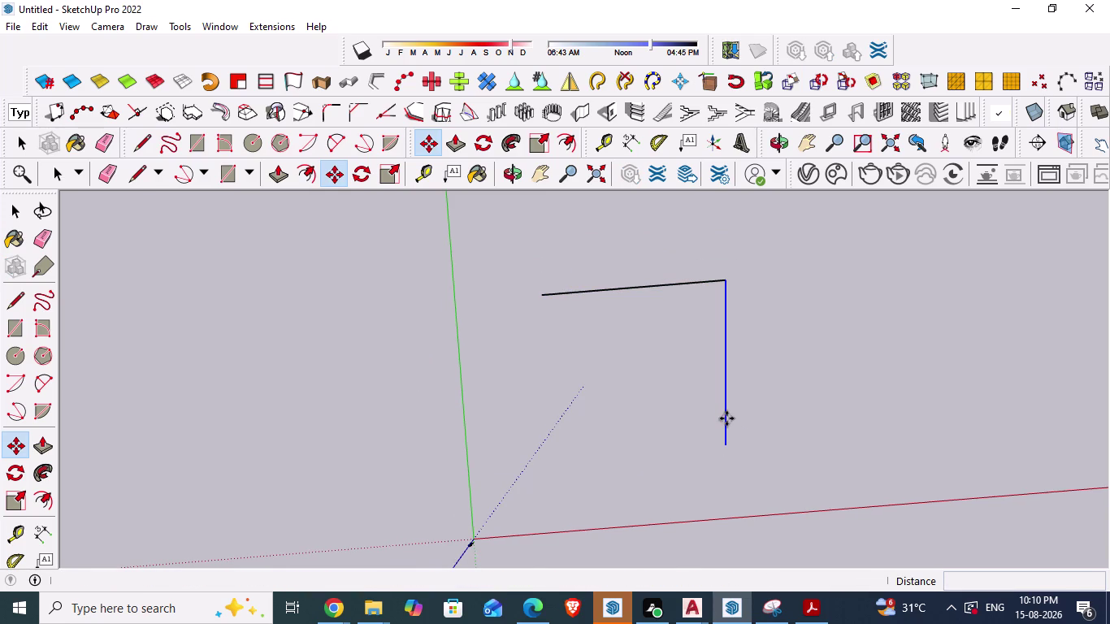
key(Delete)
click(727, 419)
key(Delete)
key(Delete)
key(space)
key(space)
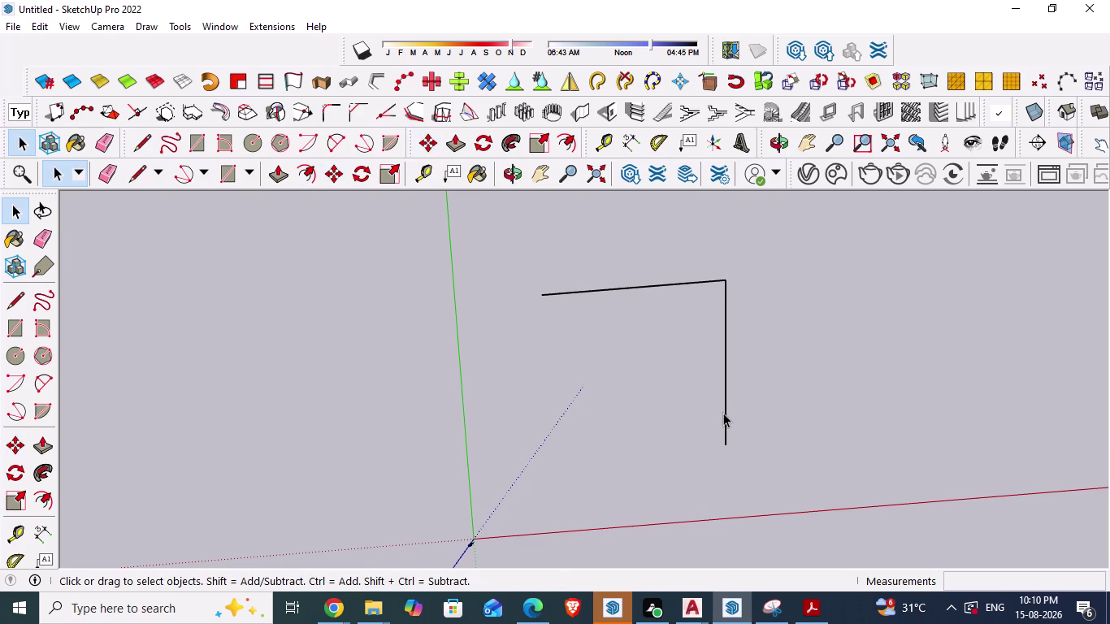
Delete the right edge and orbit to look down on the top edge.
click(726, 413)
key(Delete)
middle_drag(759, 462, 749, 486)
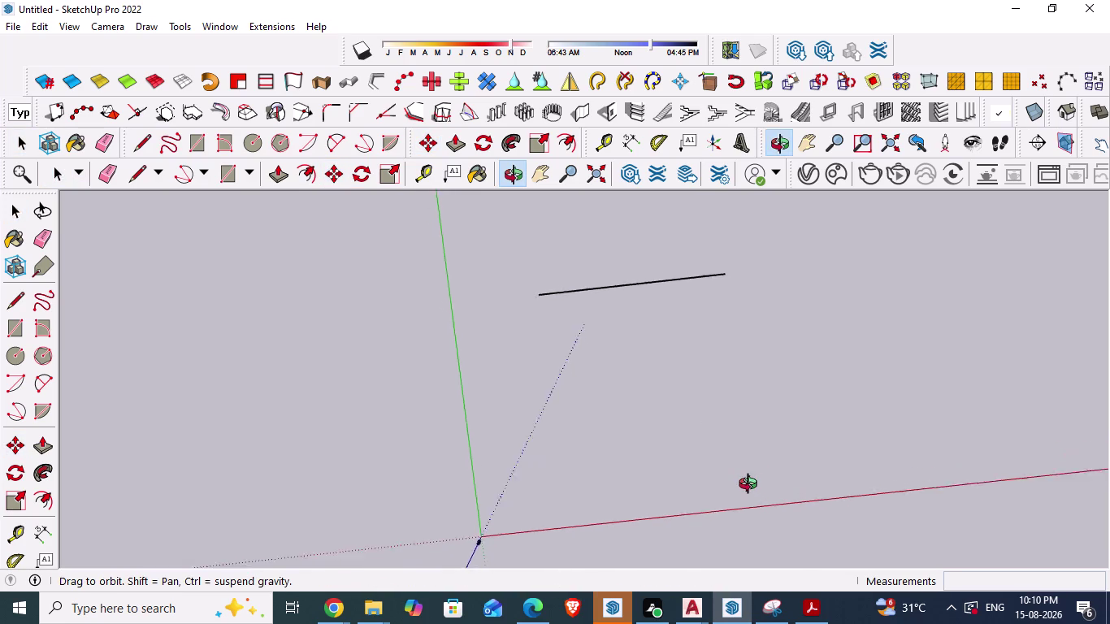
middle_drag(749, 486, 777, 503)
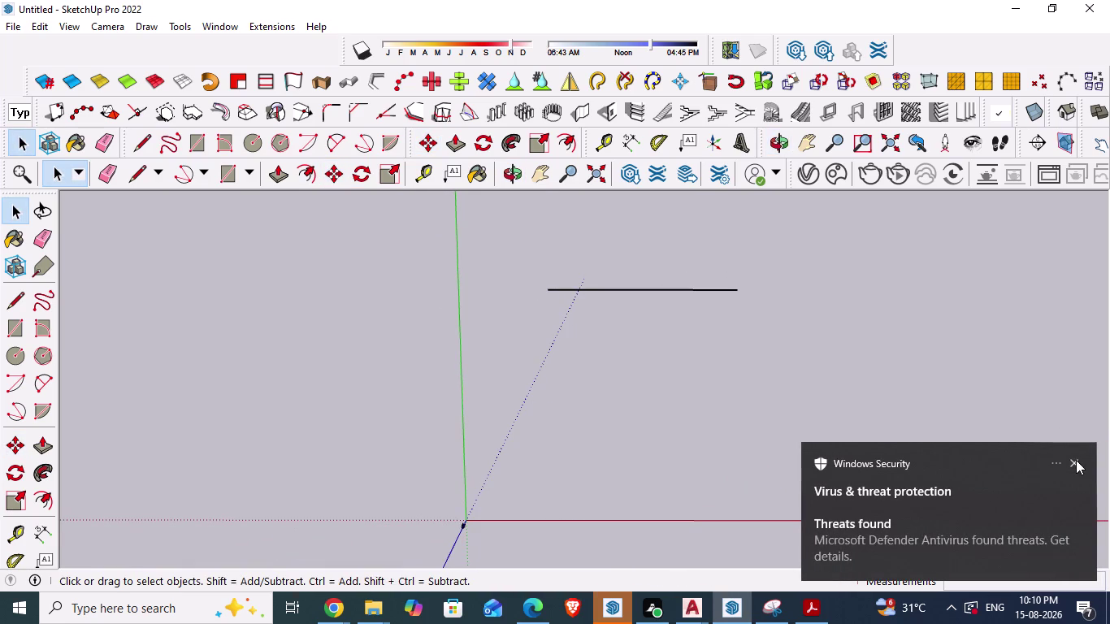
click(1076, 460)
Draw an 88' 5" left edge and the bottom edge, closing at the top-right end.
key(l)
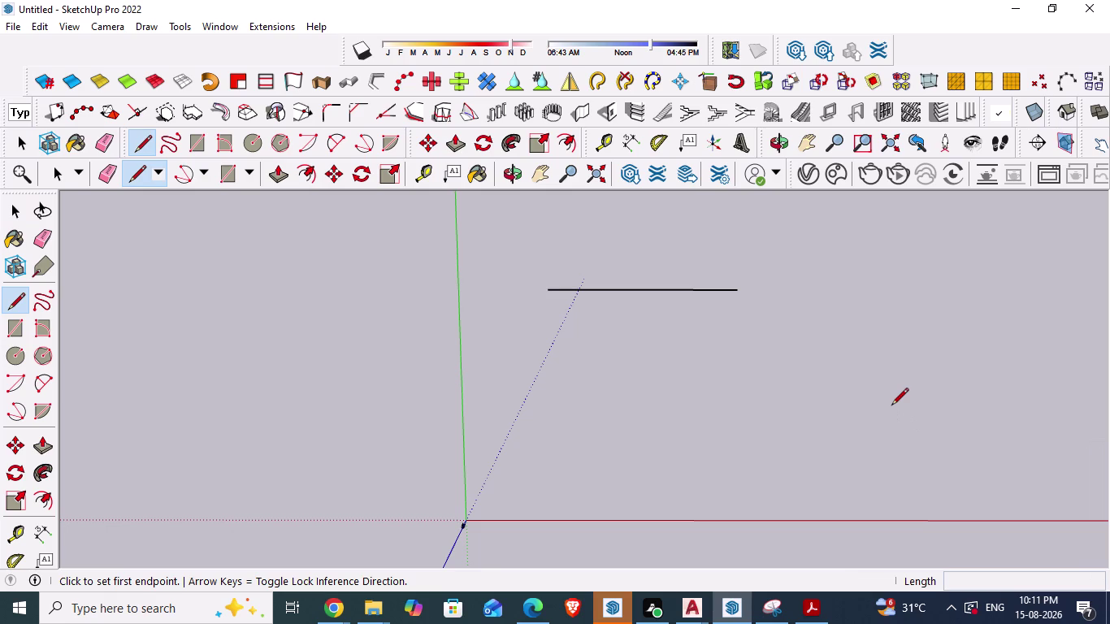
click(556, 287)
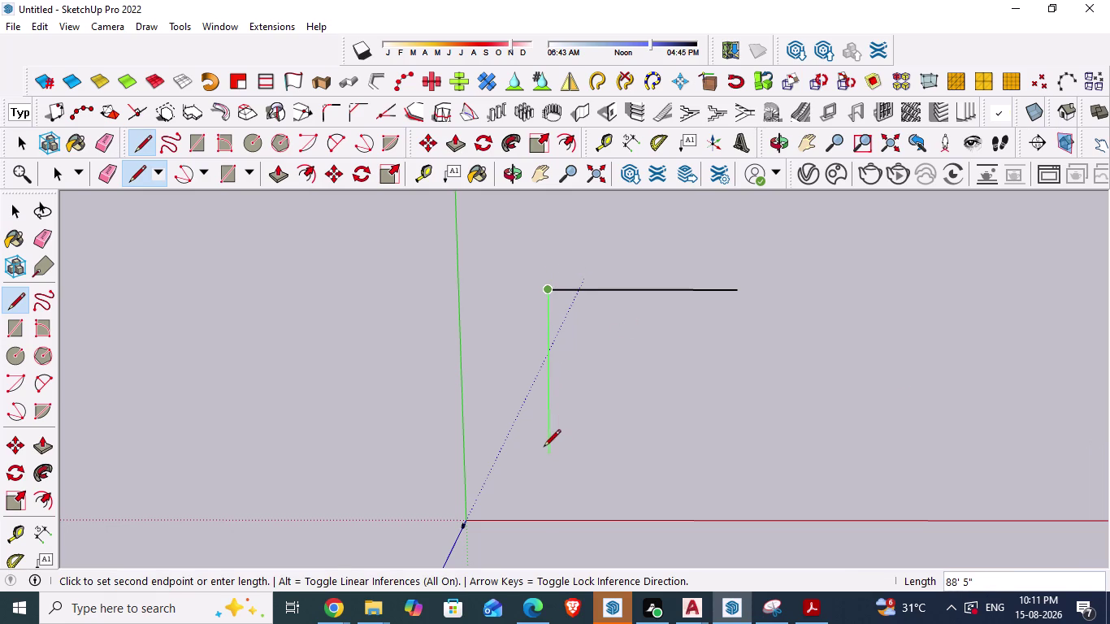
text(88)
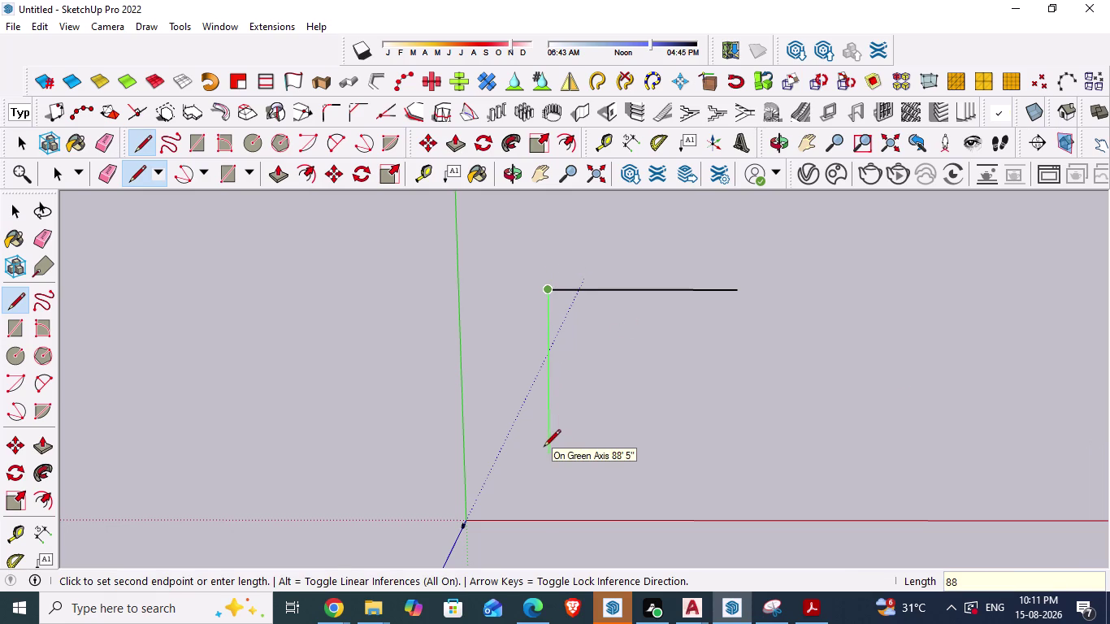
text(')
text(5")
key(Return)
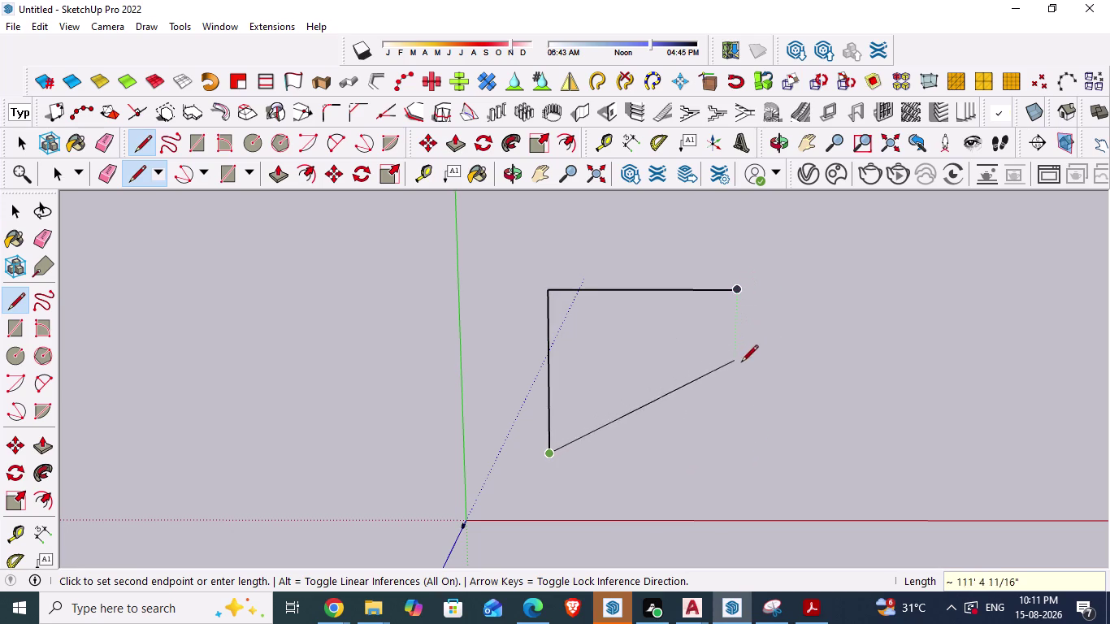
click(738, 450)
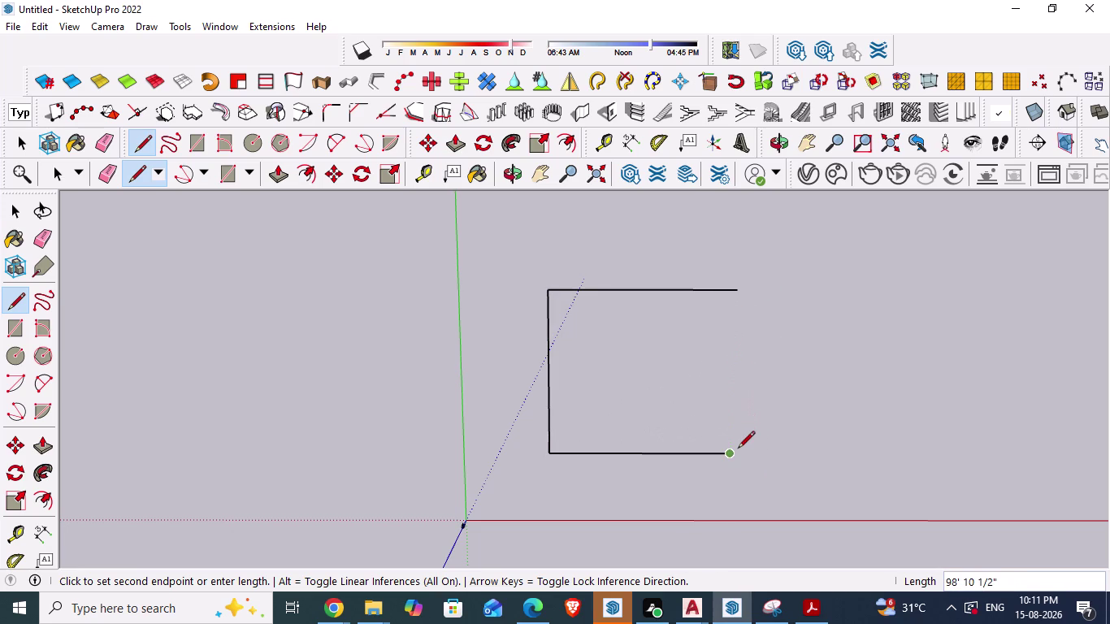
click(730, 289)
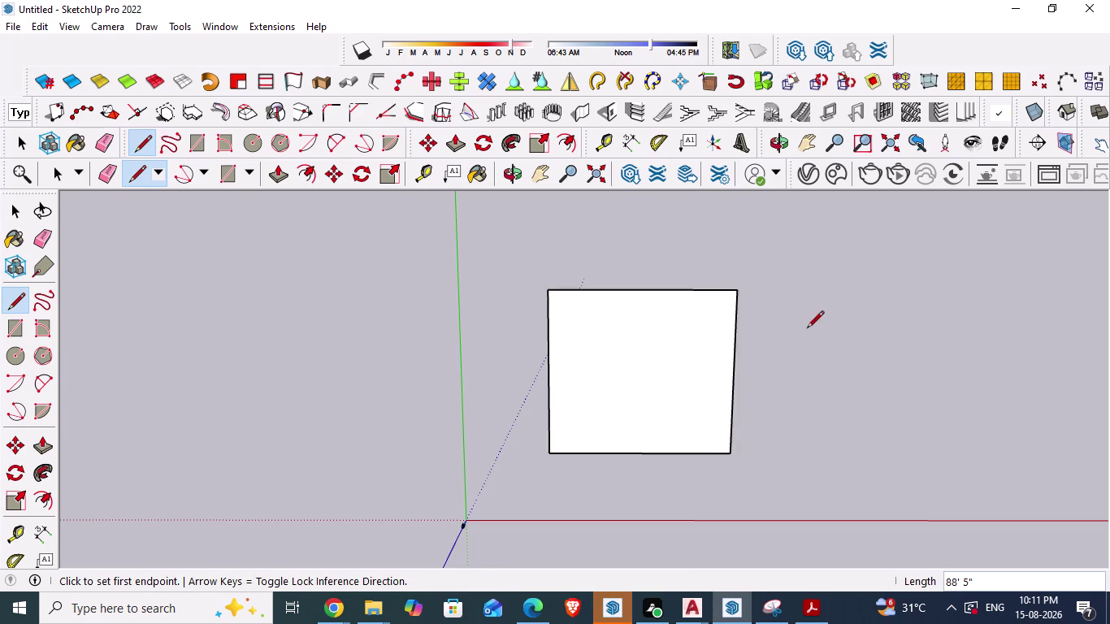
Undo the closing edge and redraw the right edge to re-form the face.
scroll(up, 3)
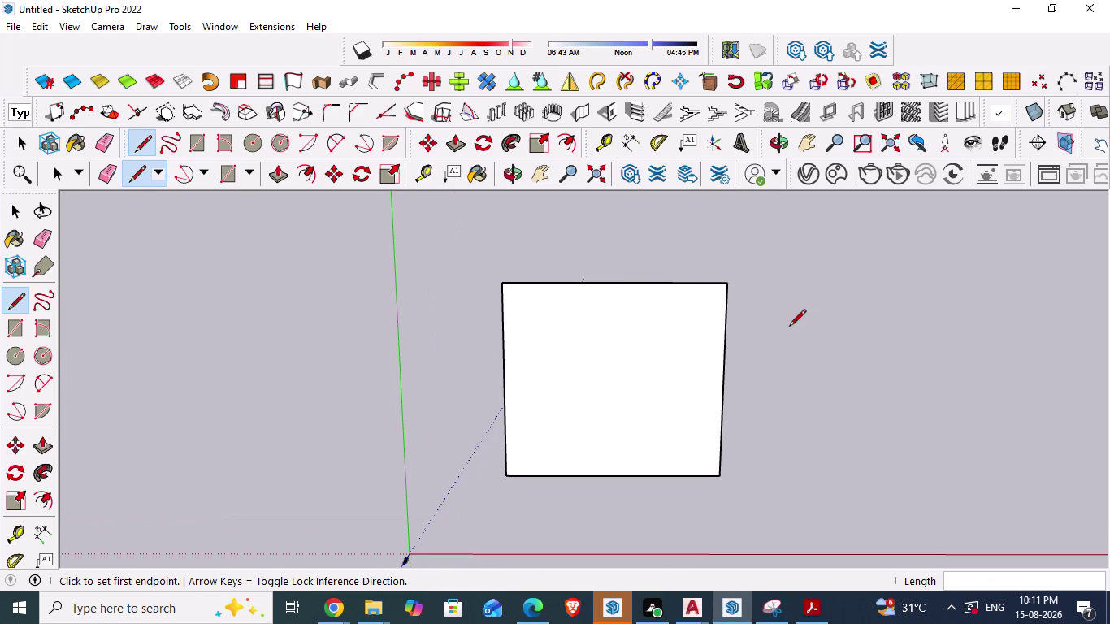
key(ctrl+z)
click(716, 478)
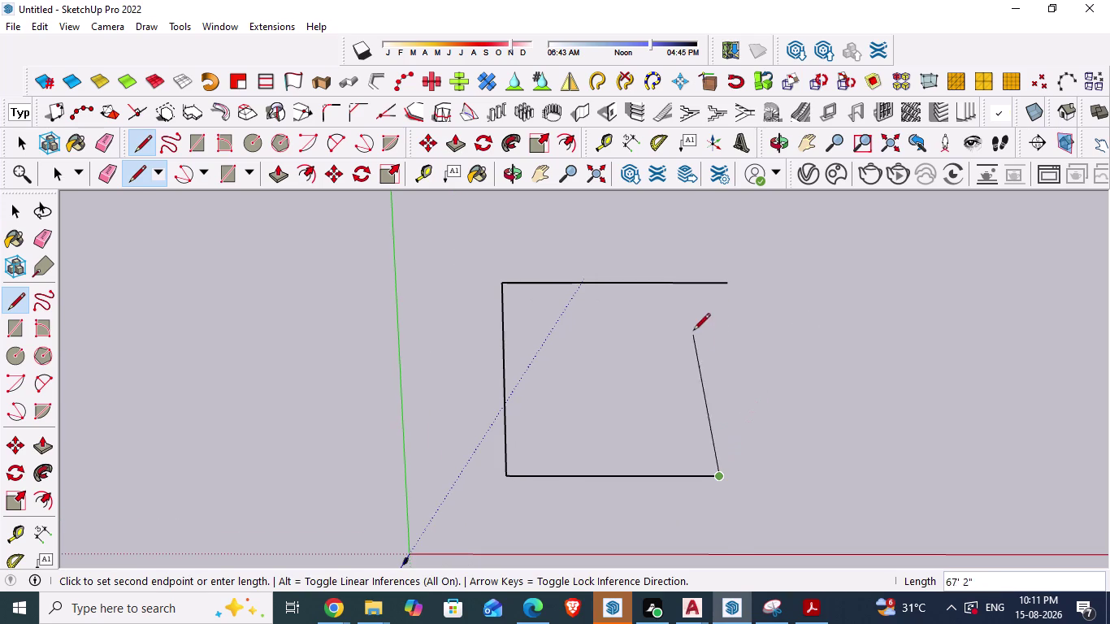
click(724, 280)
Orbit to view the floor face at an angle, then begin saving the model.
scroll(down, 3)
scroll(up, 3)
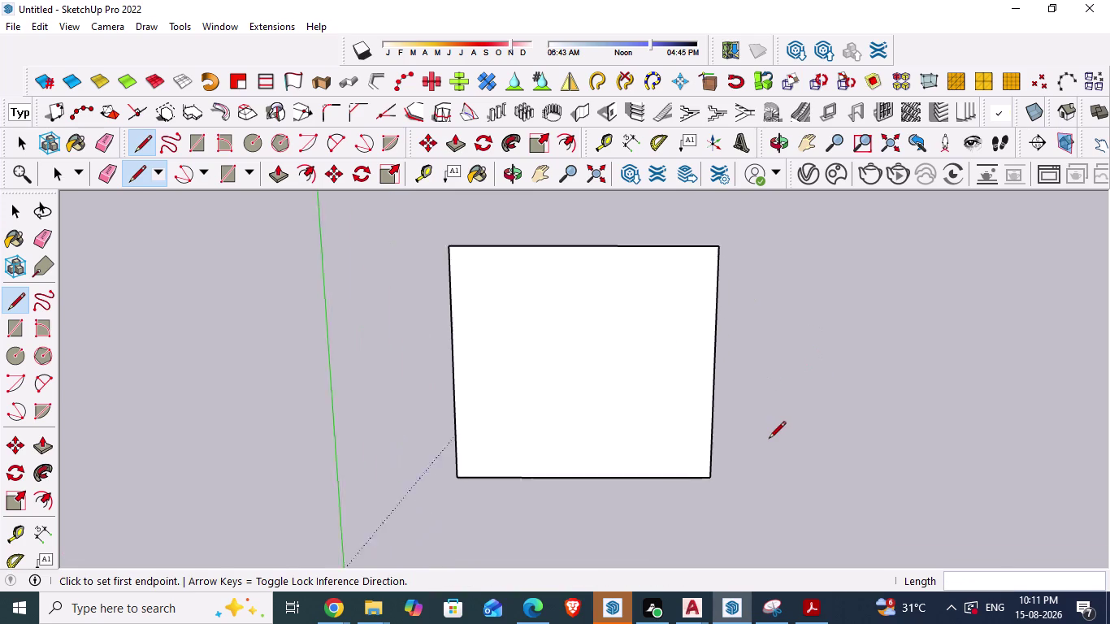
scroll(up, 3)
middle_drag(738, 512, 701, 370)
middle_click(789, 402)
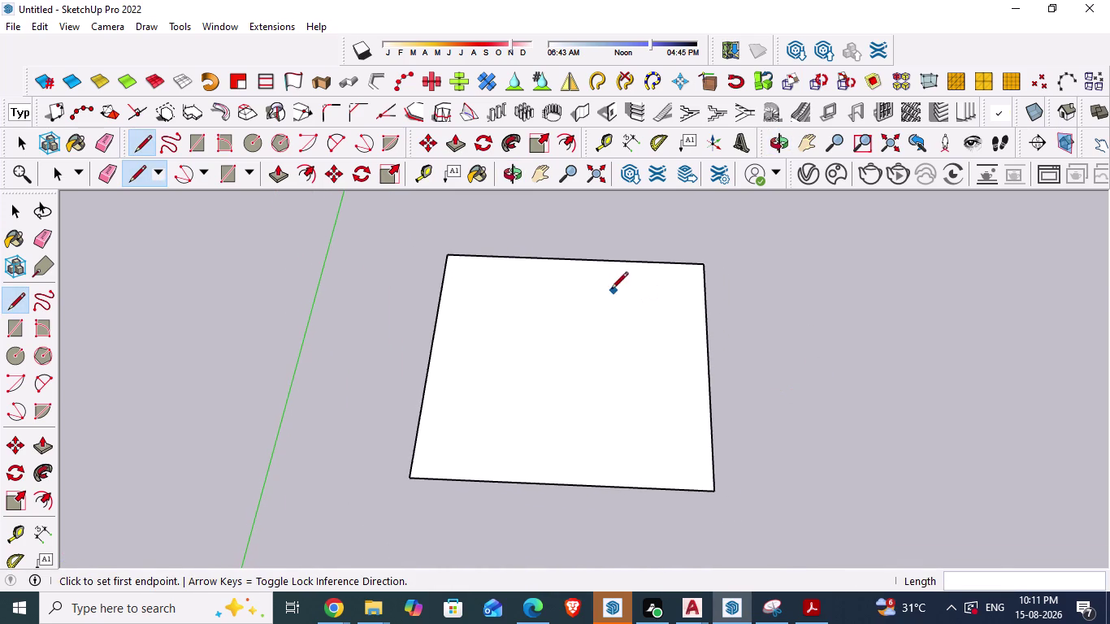
scroll(up, 3)
key(Escape)
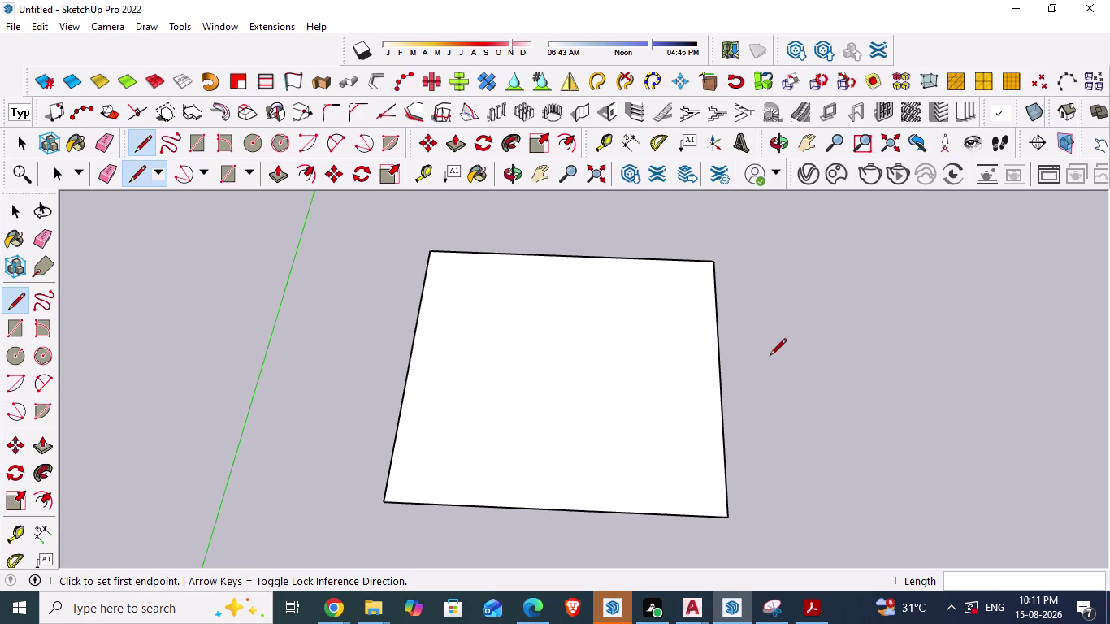
key(ctrl+s)
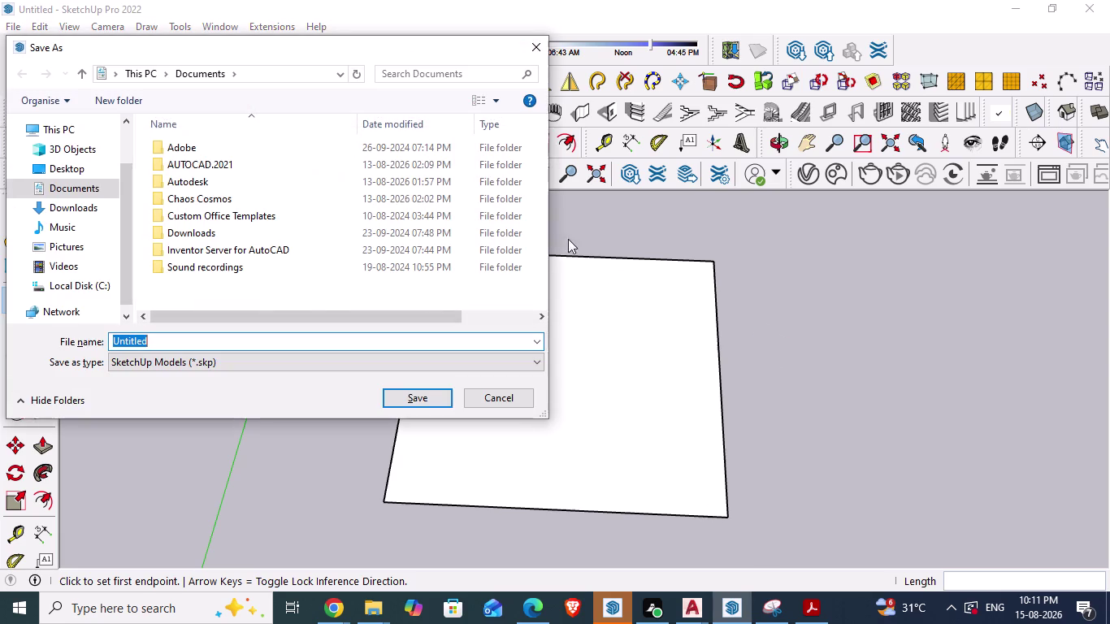
Create a new folder named Sketchup in Desktop > Intern > 15-8-26.
click(72, 169)
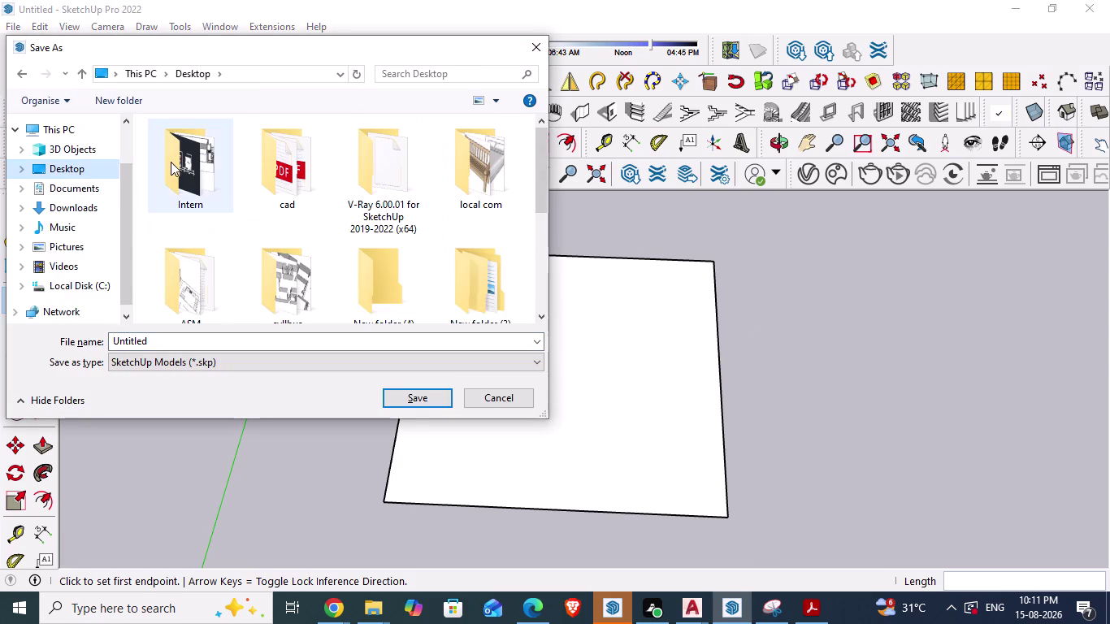
double_click(172, 164)
double_click(202, 171)
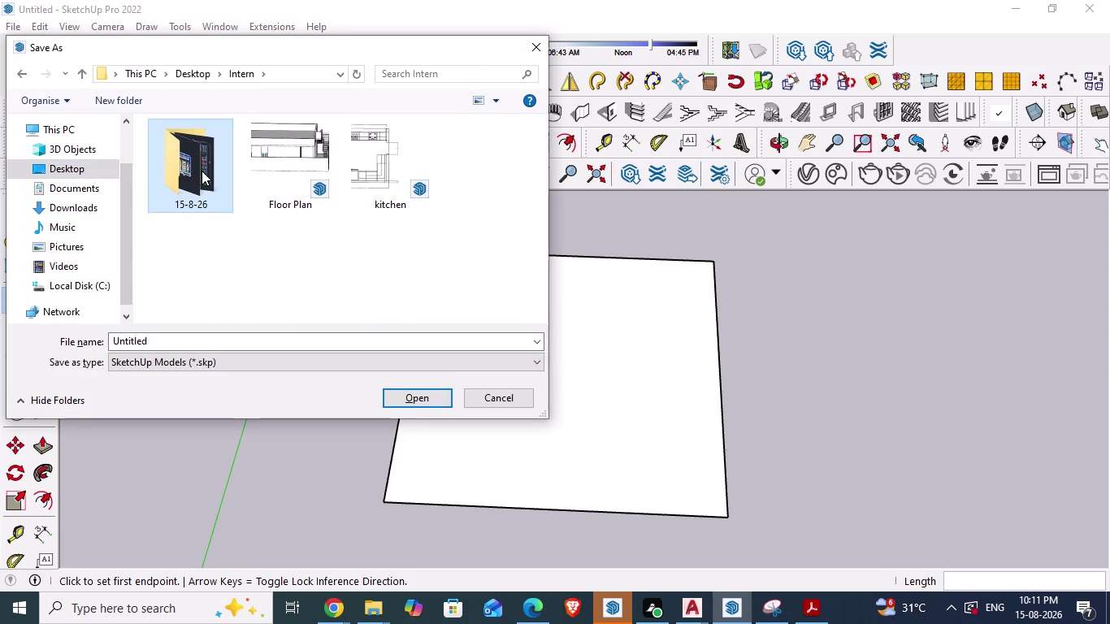
click(265, 209)
right_click(264, 206)
right_click(263, 206)
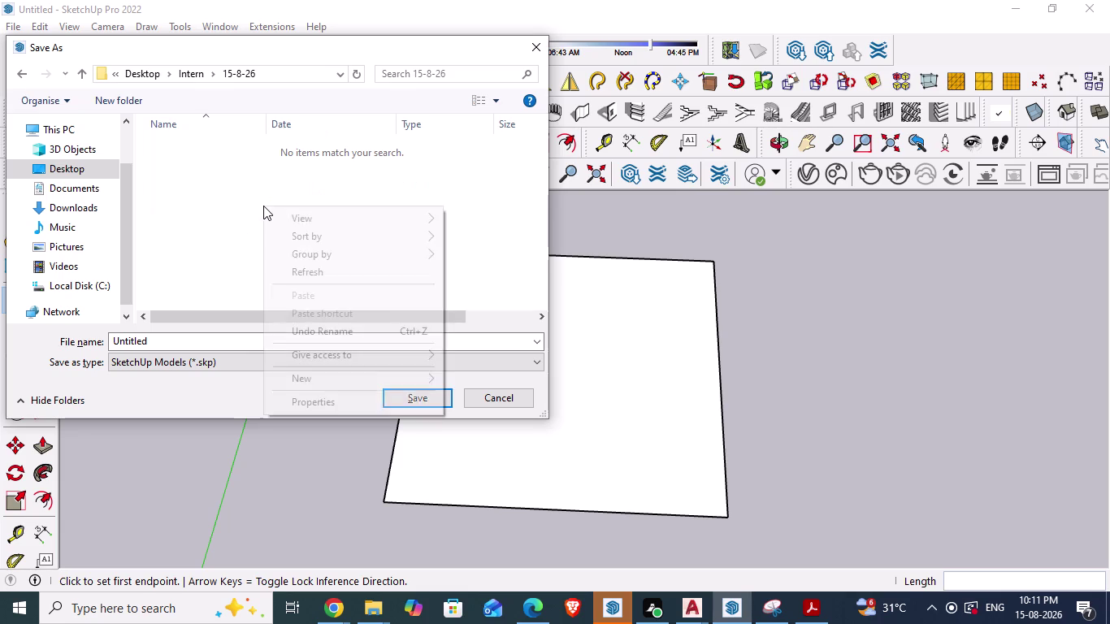
click(302, 376)
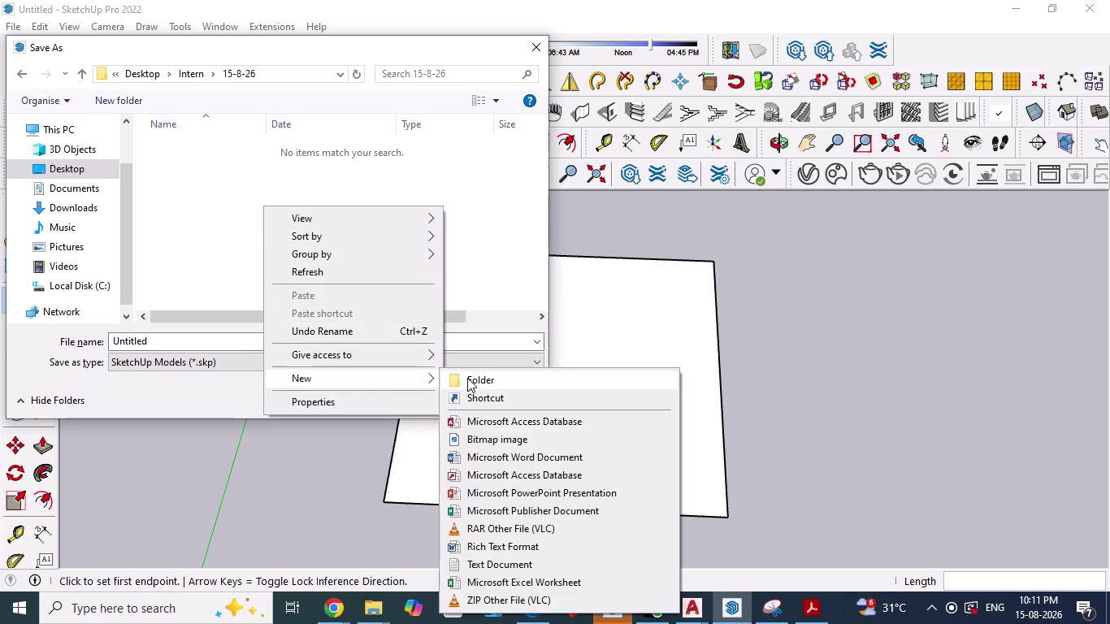
click(467, 378)
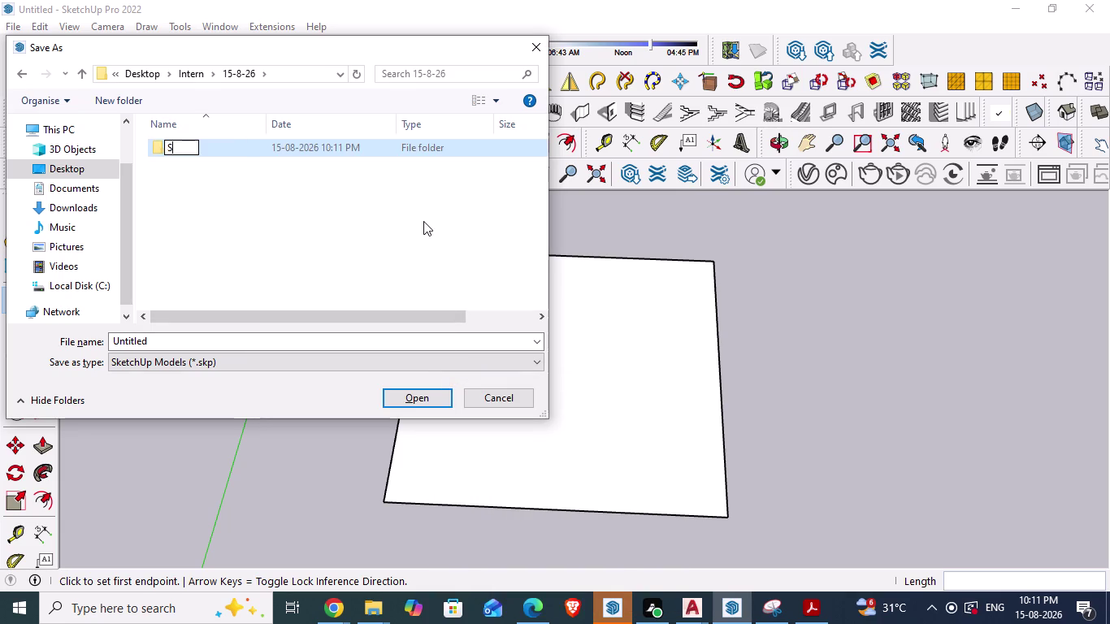
text(ketchu)
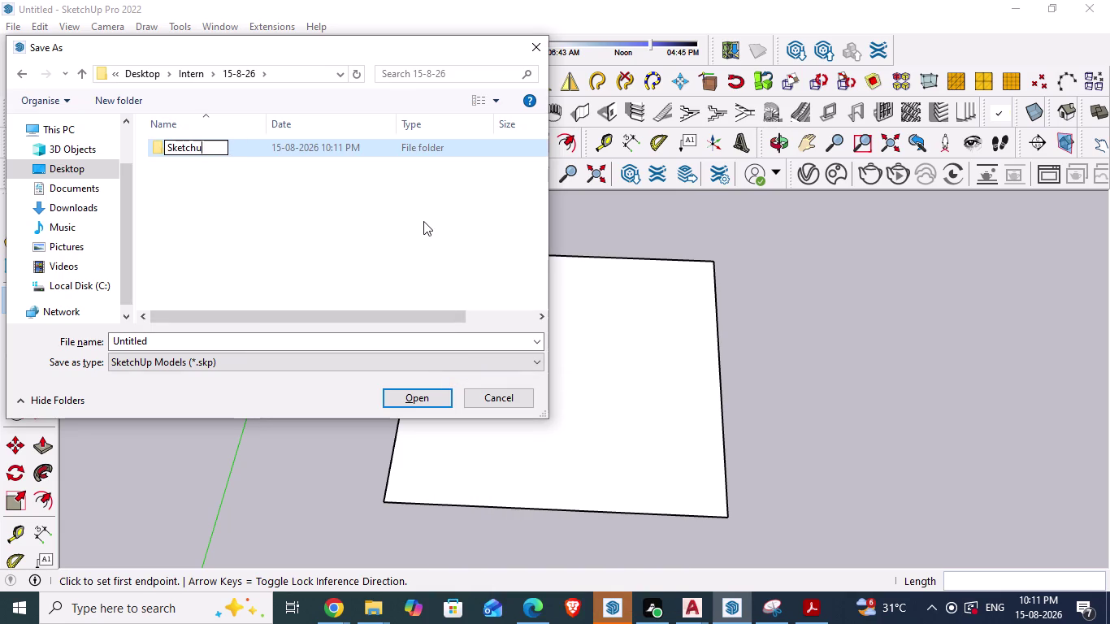
key(p)
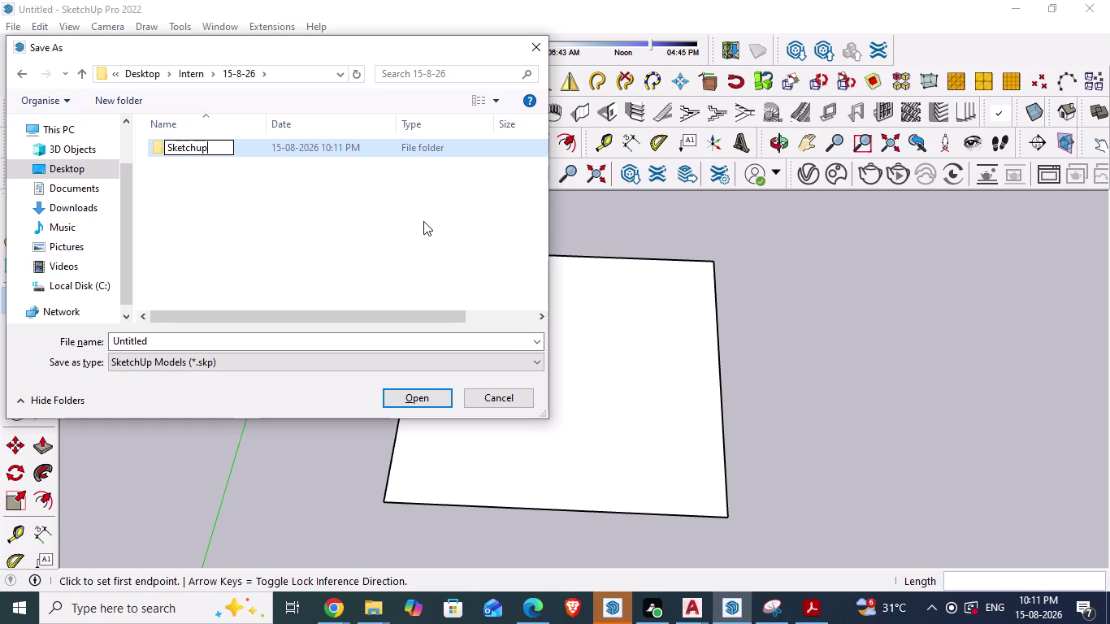
Save the model as 'cellar' inside the new Sketchup folder.
click(423, 221)
double_click(163, 150)
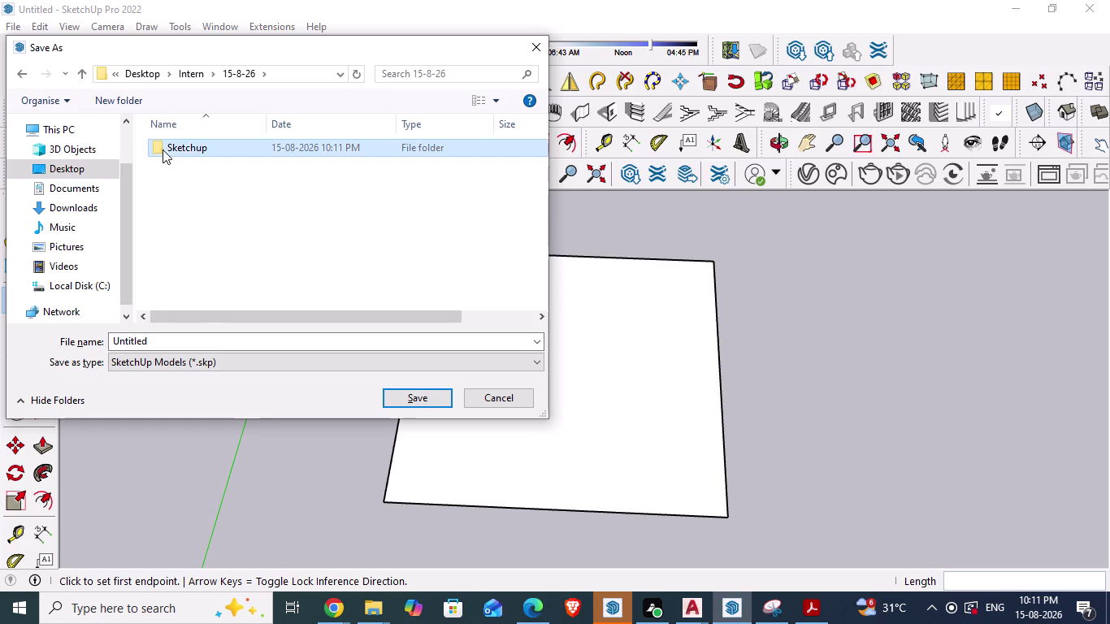
click(207, 342)
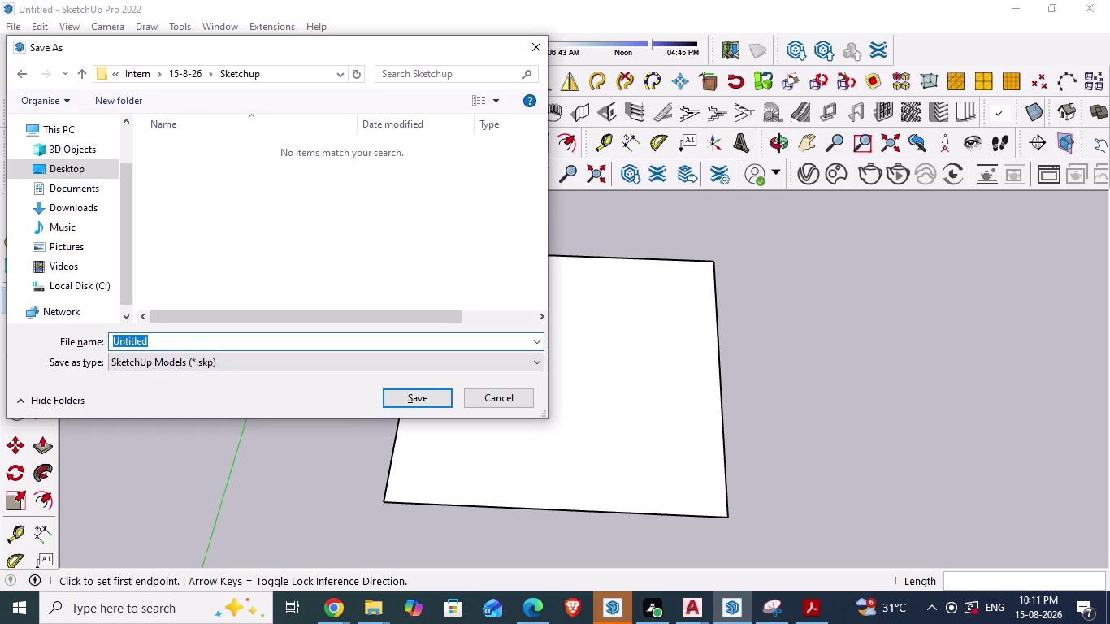
text(cellar)
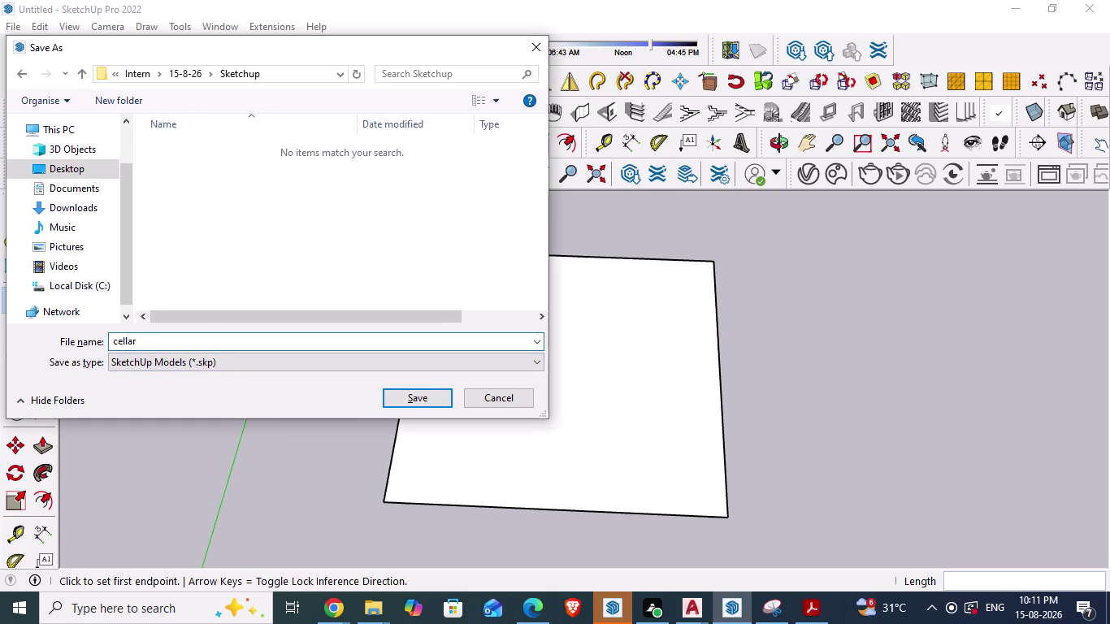
click(399, 405)
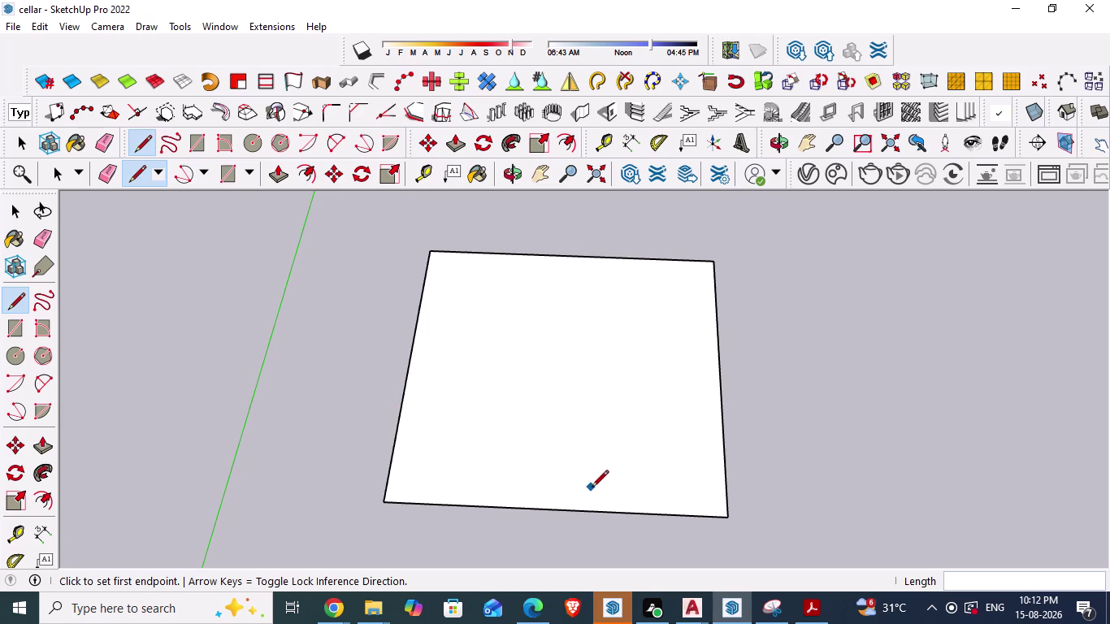
Scroll the ARCH PLANS parking area in Acrobat, then return and list AutoCAD drawings.
key(Escape)
key(alt+Tab)
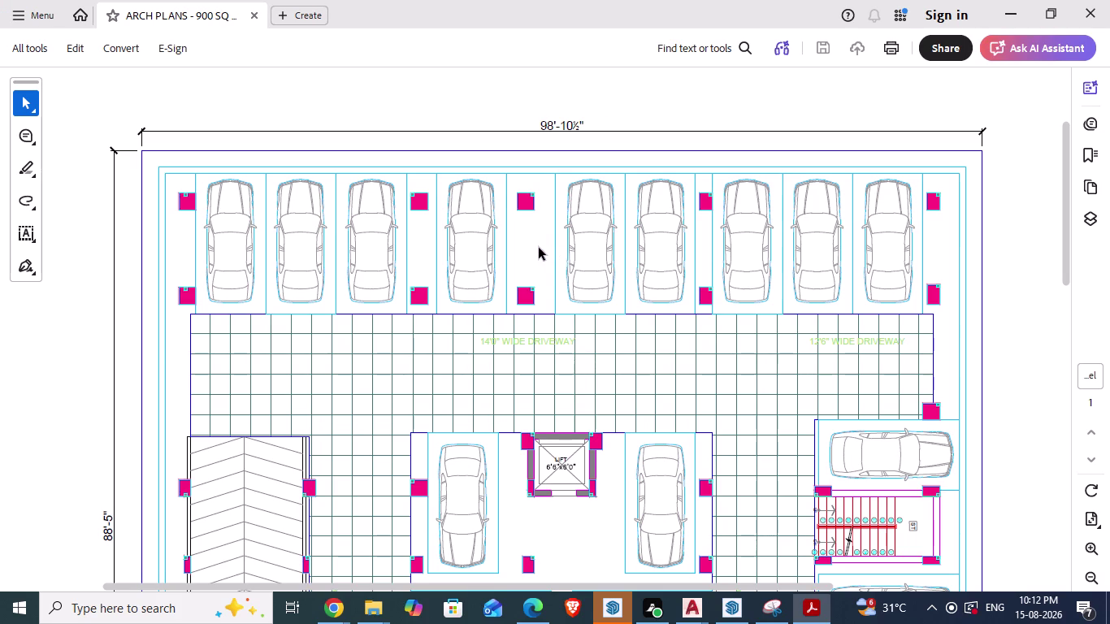
scroll(down, 3)
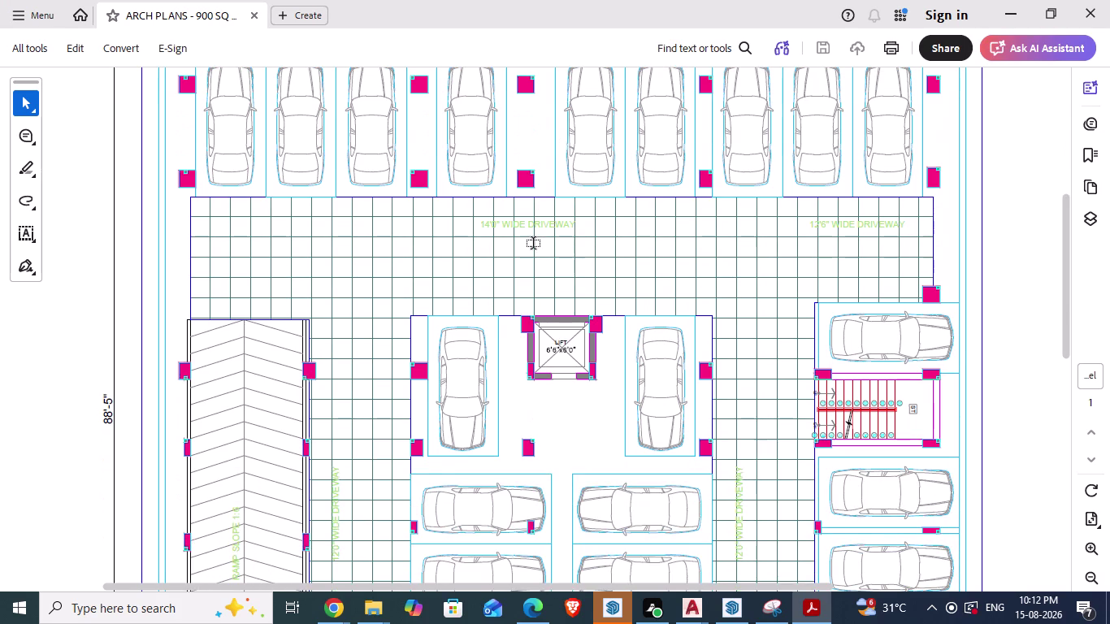
key(alt+Tab)
click(703, 605)
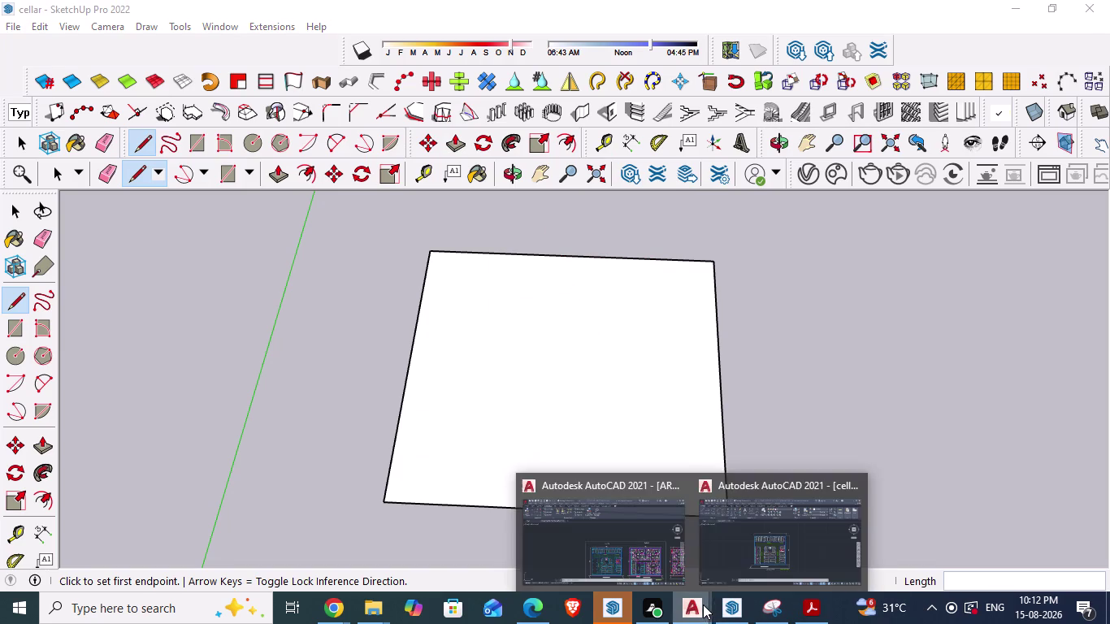
Bring the ARCH PLANS drawing to the front in AutoCAD.
click(732, 547)
scroll(up, 3)
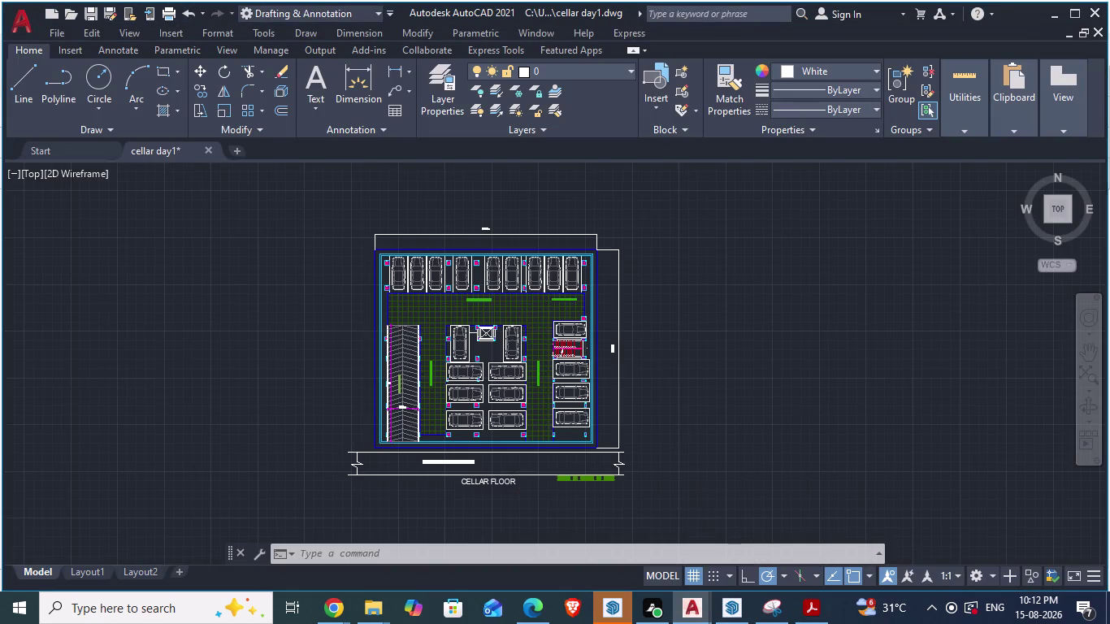
click(692, 606)
click(655, 530)
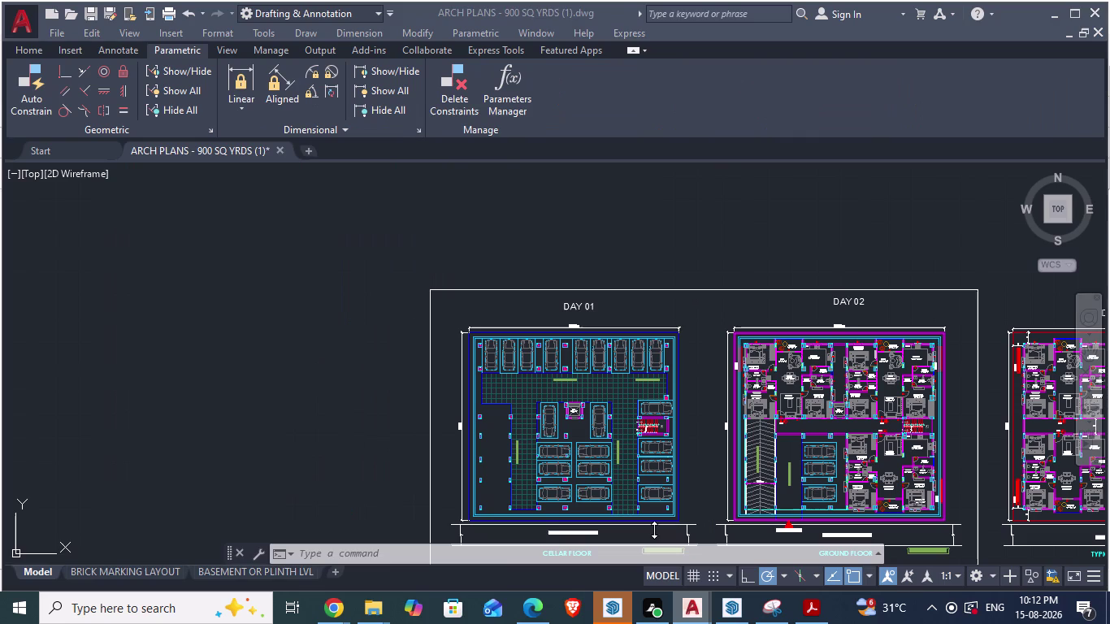
Zoom in on the top-right corner of the cellar floor plan.
scroll(down, 3)
scroll(down, 3)
scroll(down, 3)
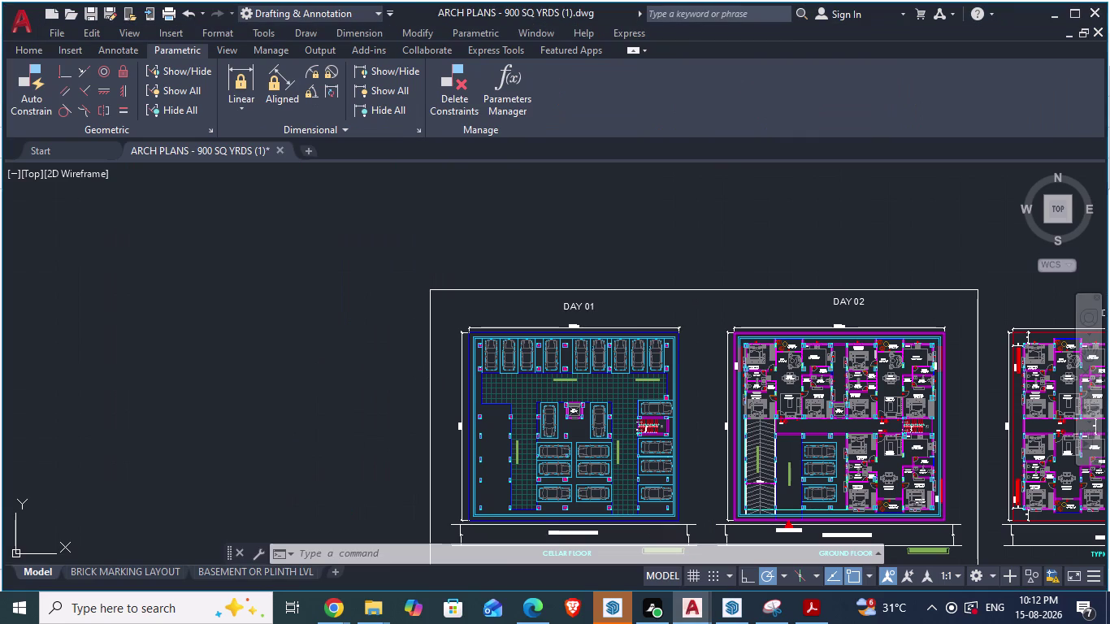
scroll(down, 3)
scroll(up, 3)
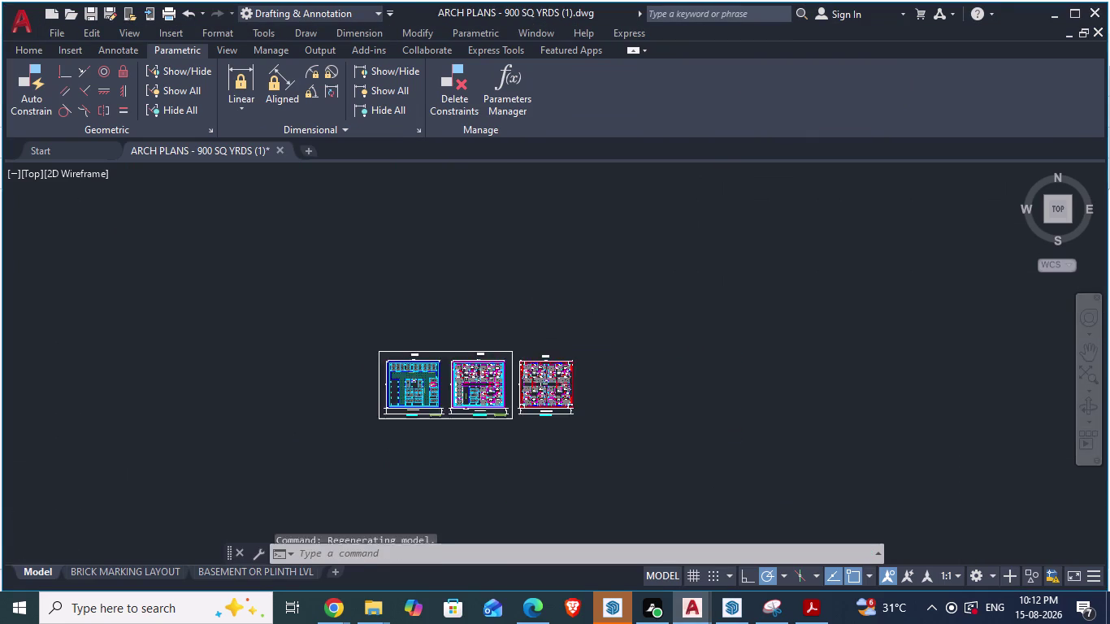
scroll(up, 3)
scroll(up, 3)
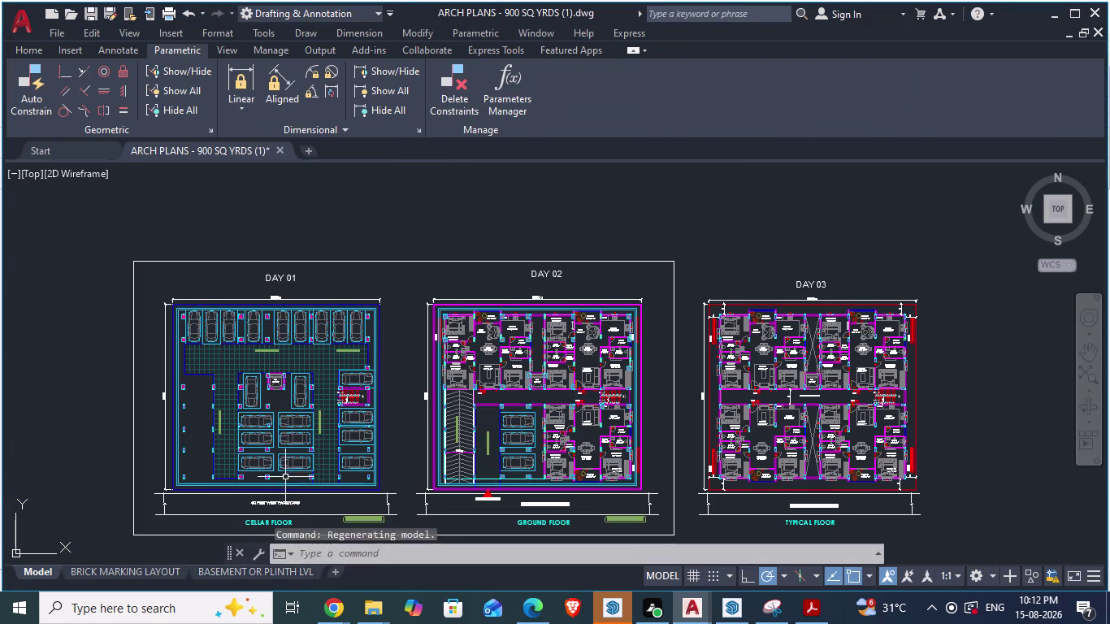
scroll(up, 3)
scroll(down, 3)
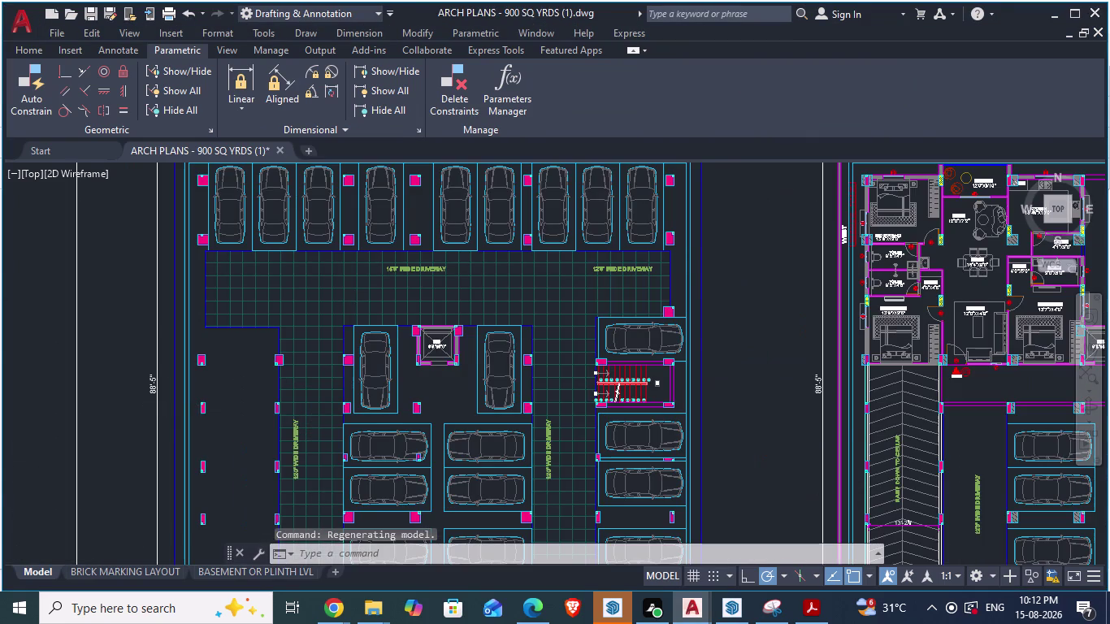
scroll(up, 3)
scroll(down, 3)
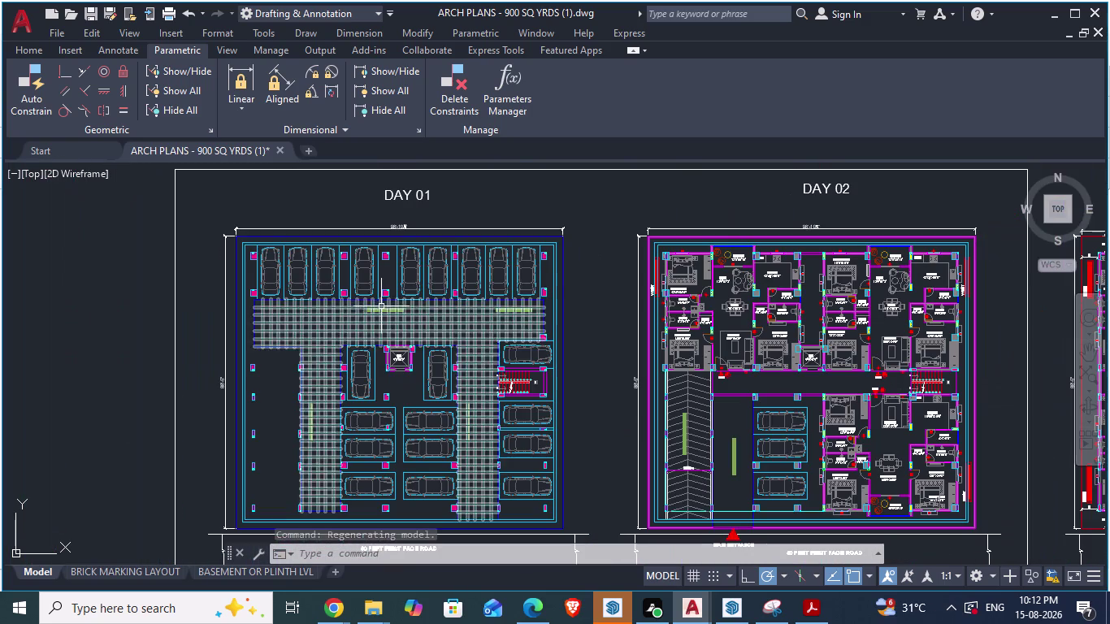
scroll(up, 3)
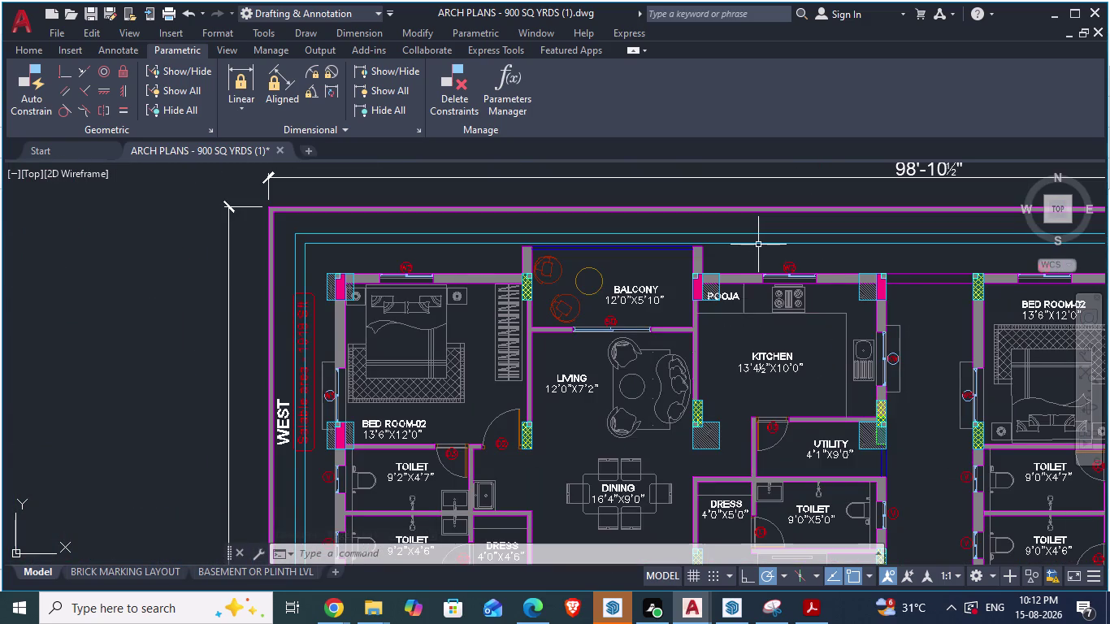
scroll(down, 3)
scroll(up, 3)
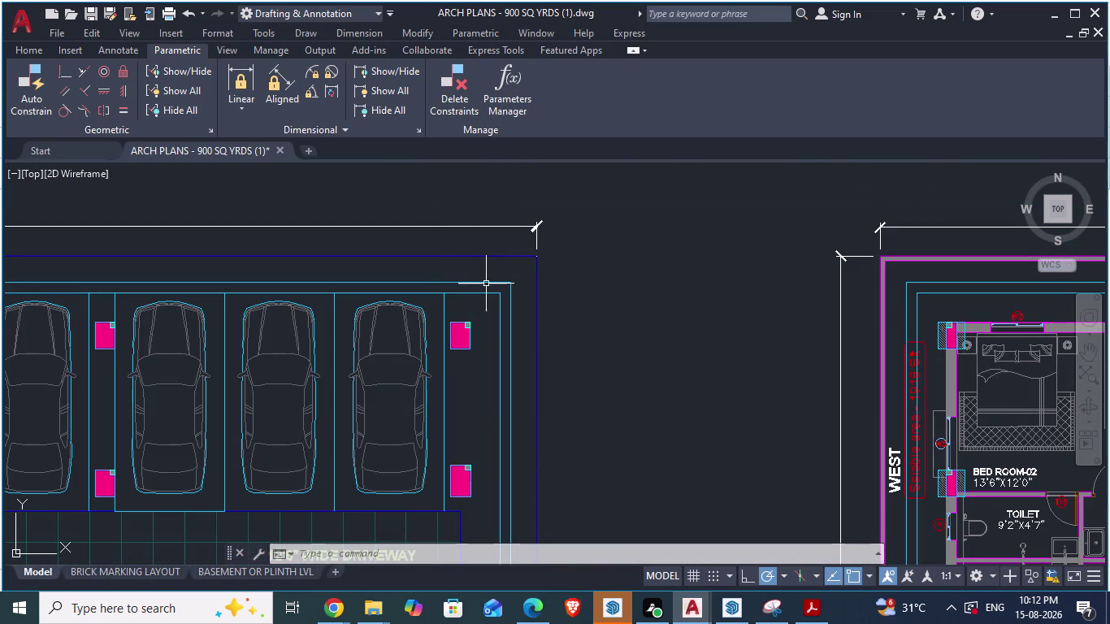
Place a DA aligned dimension showing the 2' gap between outer and inner border lines.
text(da)
key(Return)
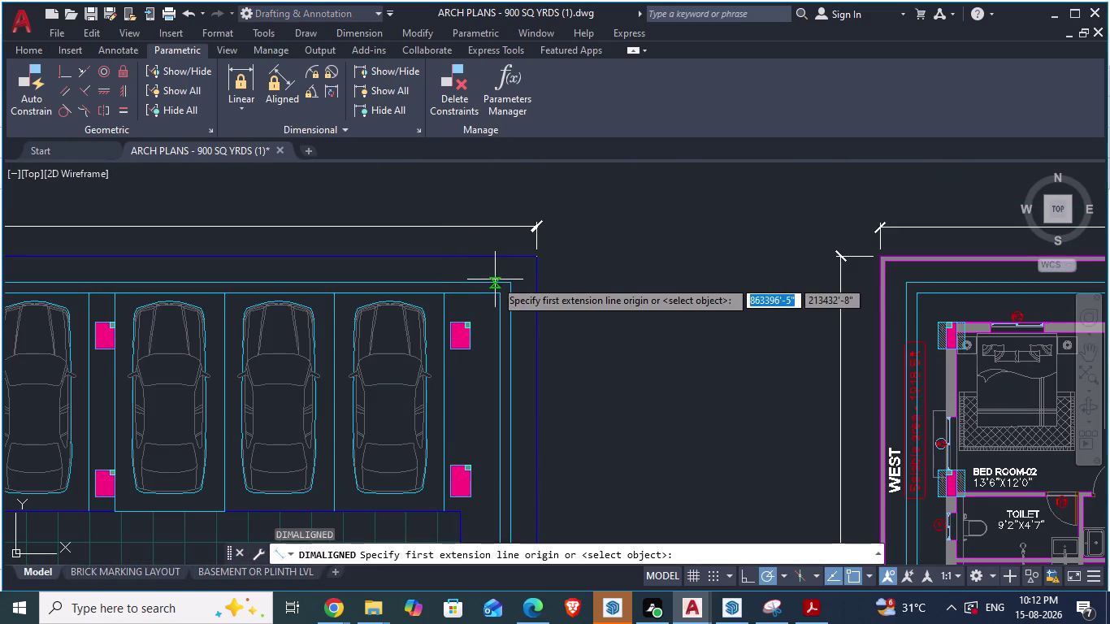
click(453, 257)
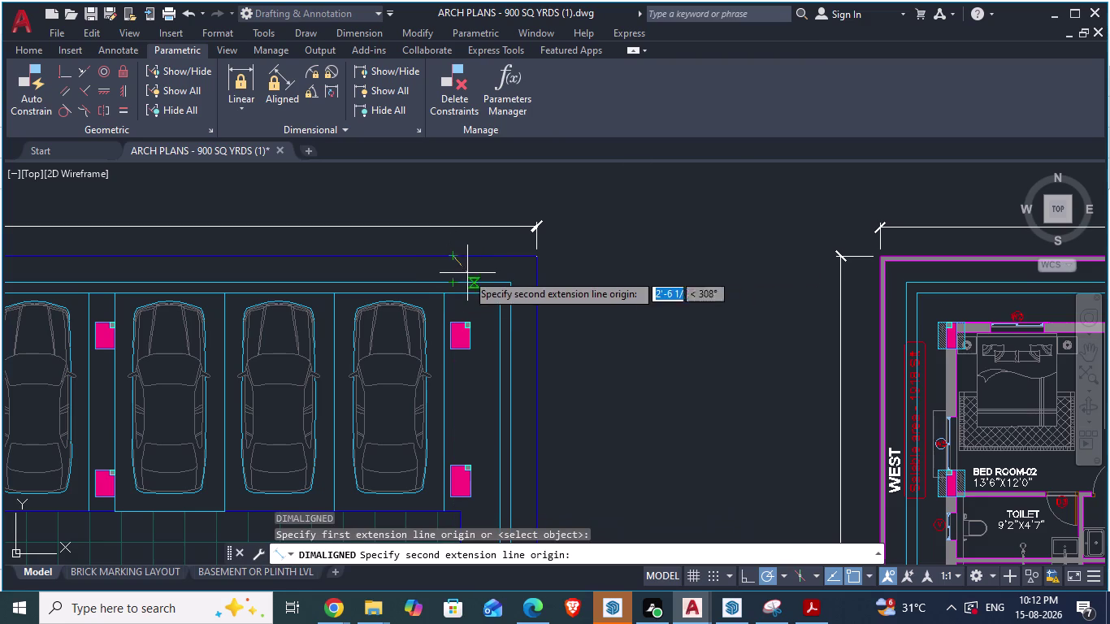
scroll(up, 3)
click(400, 311)
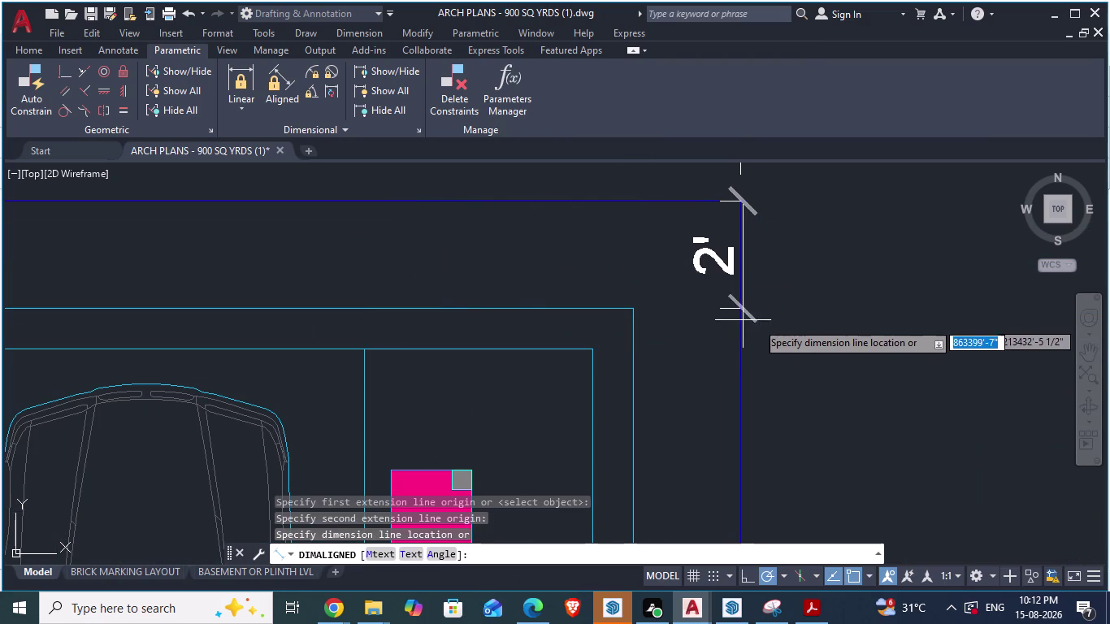
click(809, 324)
Zoom back out and return to the cellar day1 window.
scroll(down, 3)
scroll(down, 3)
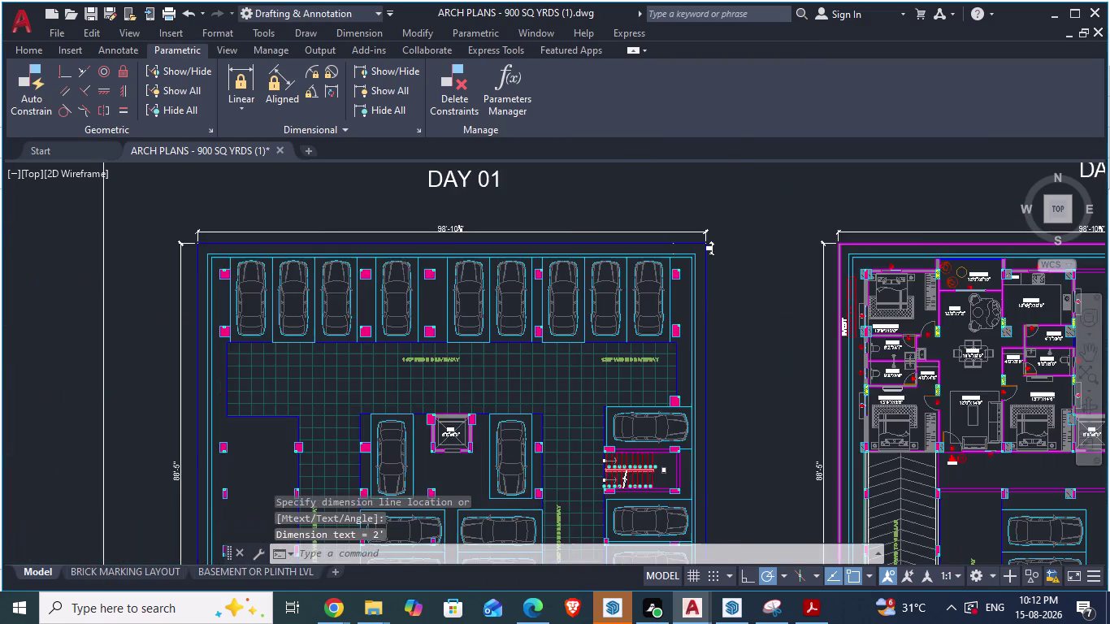
scroll(up, 3)
scroll(down, 3)
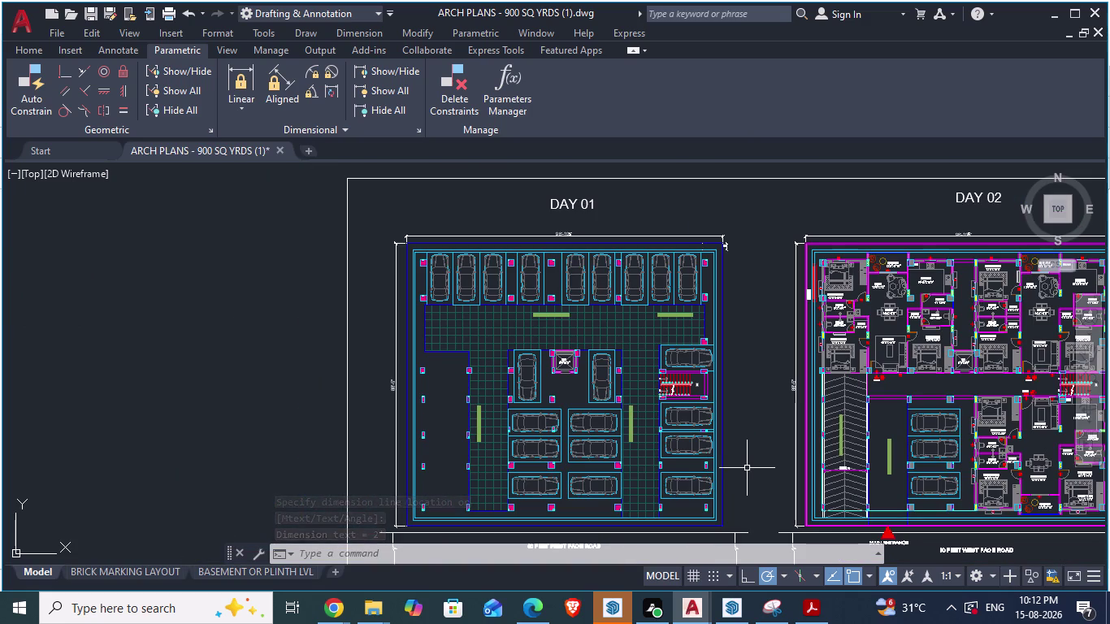
key(alt+Tab)
key(alt+Tab)
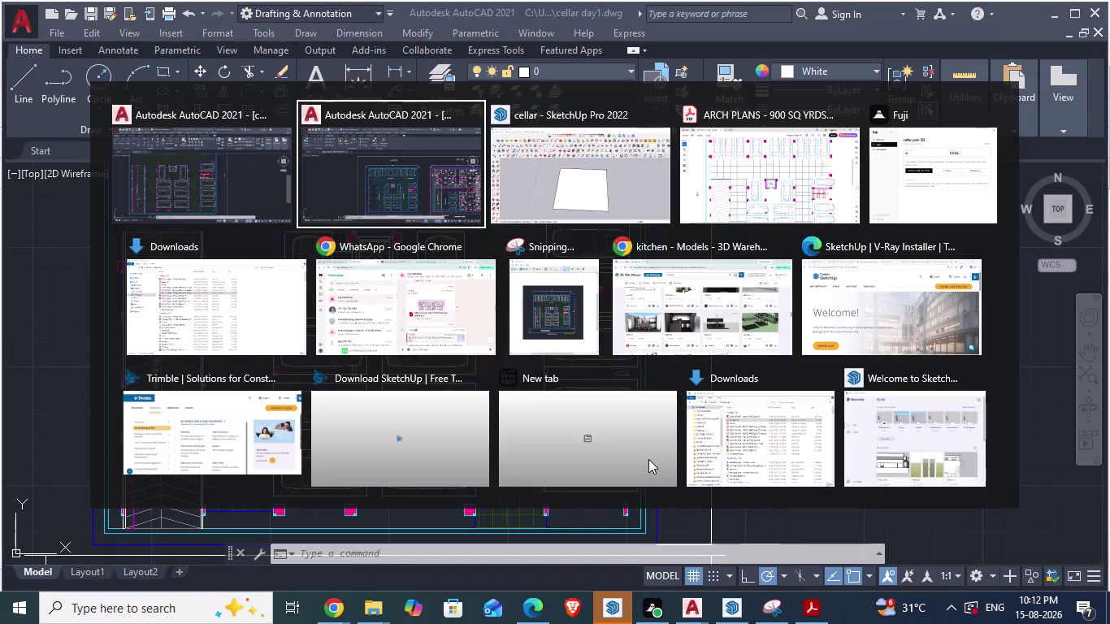
key(alt+Tab)
key(Escape)
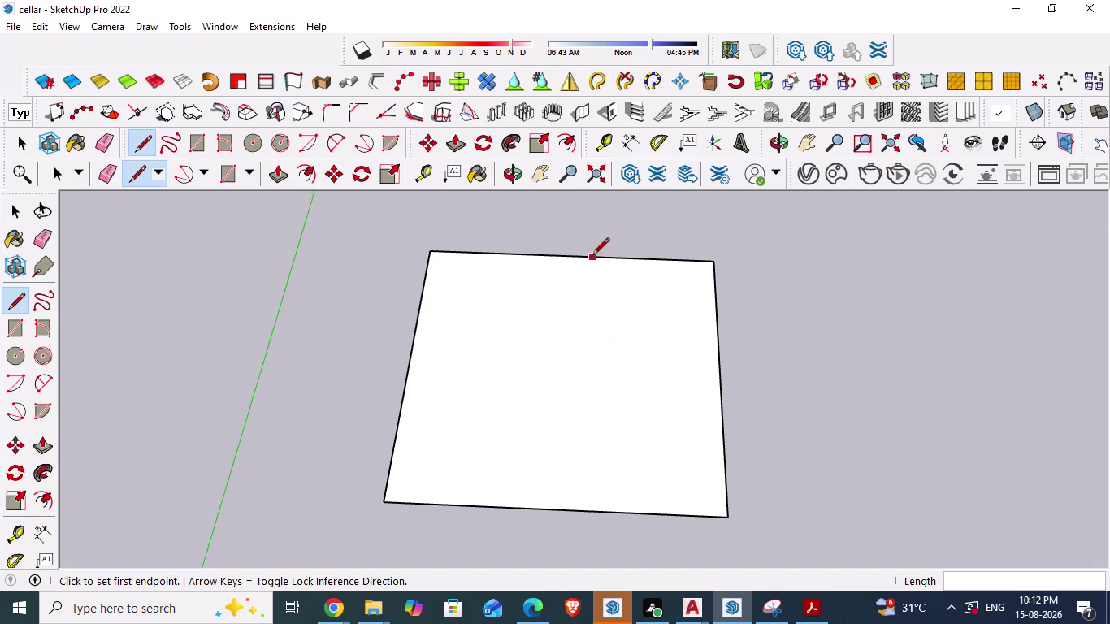
key(Escape)
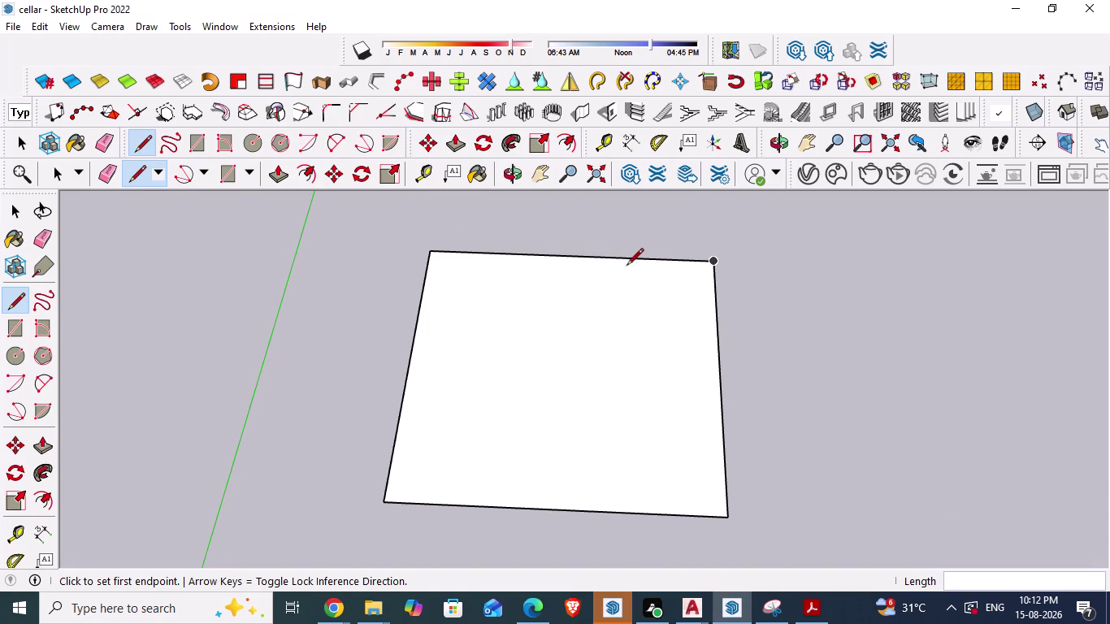
click(627, 260)
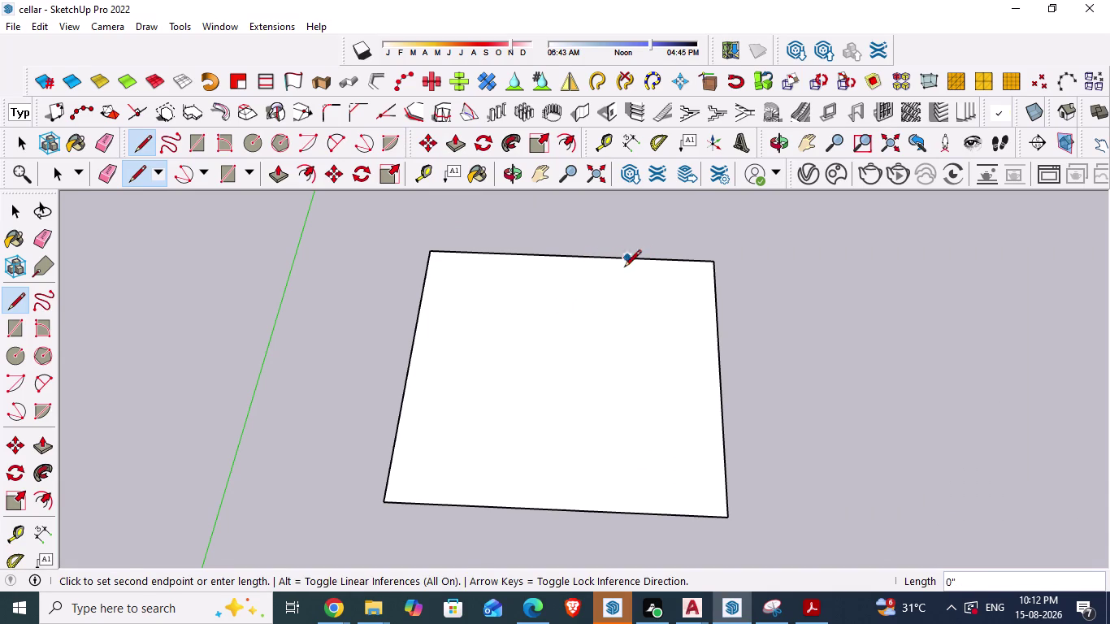
key(Escape)
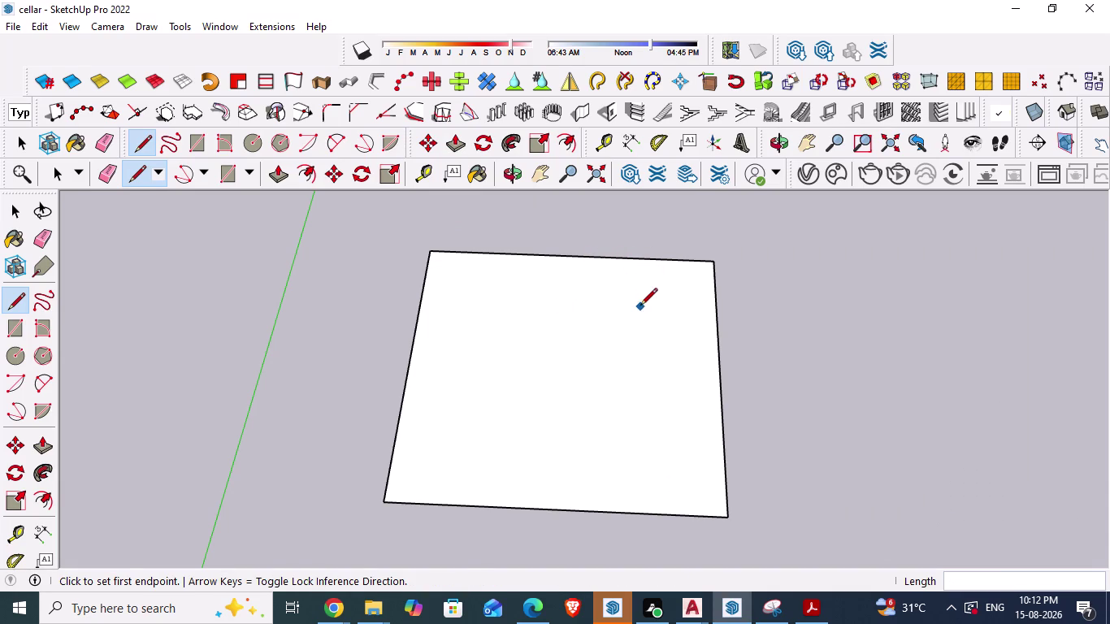
key(o)
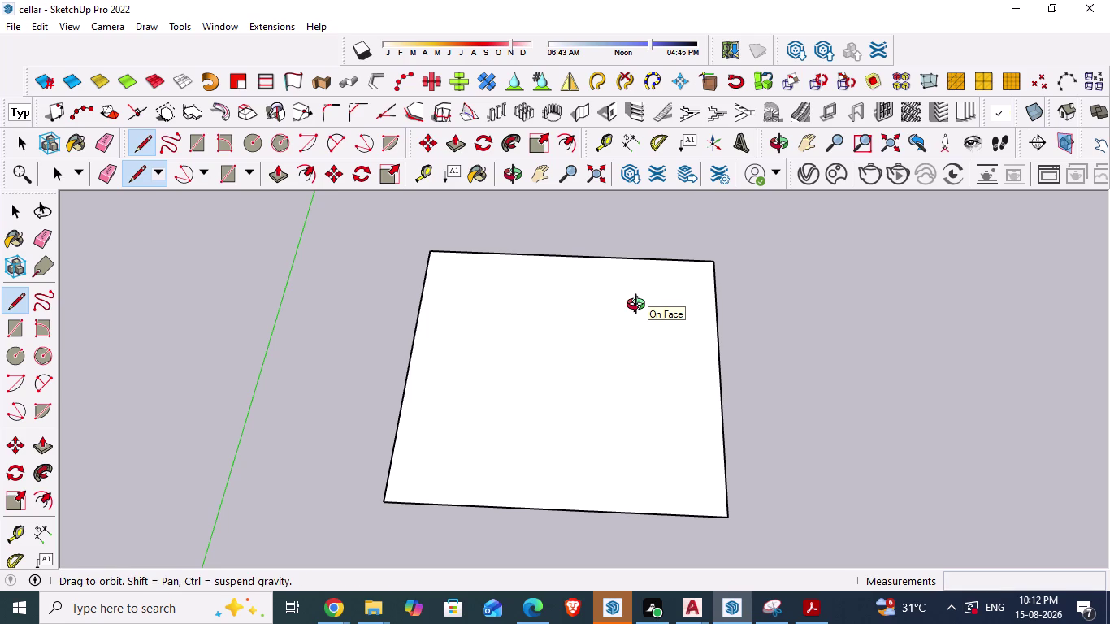
key(Escape)
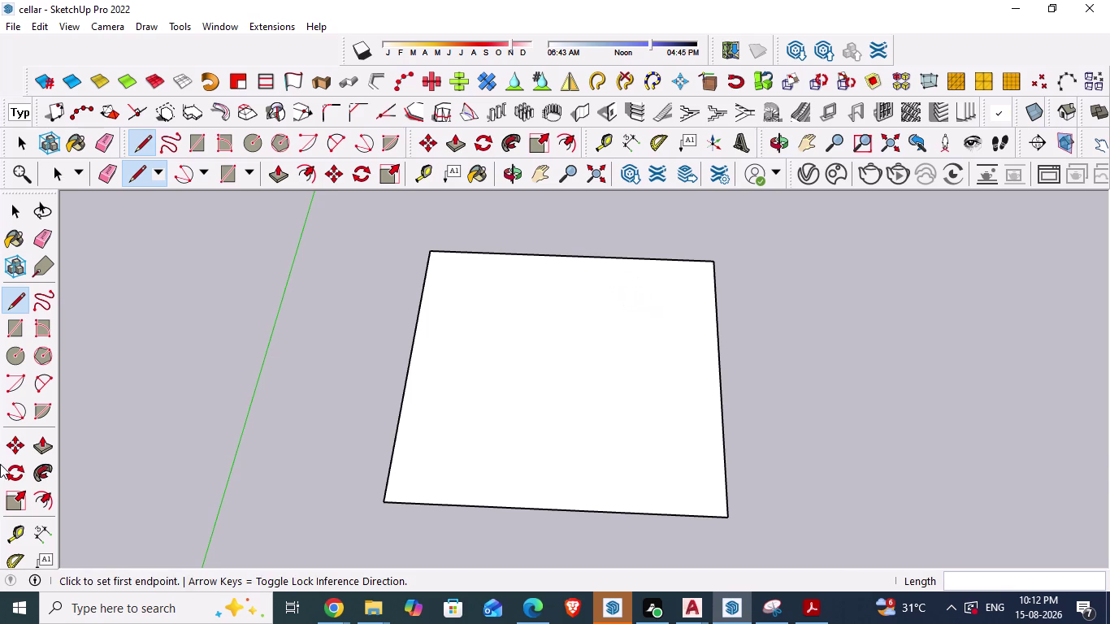
click(45, 494)
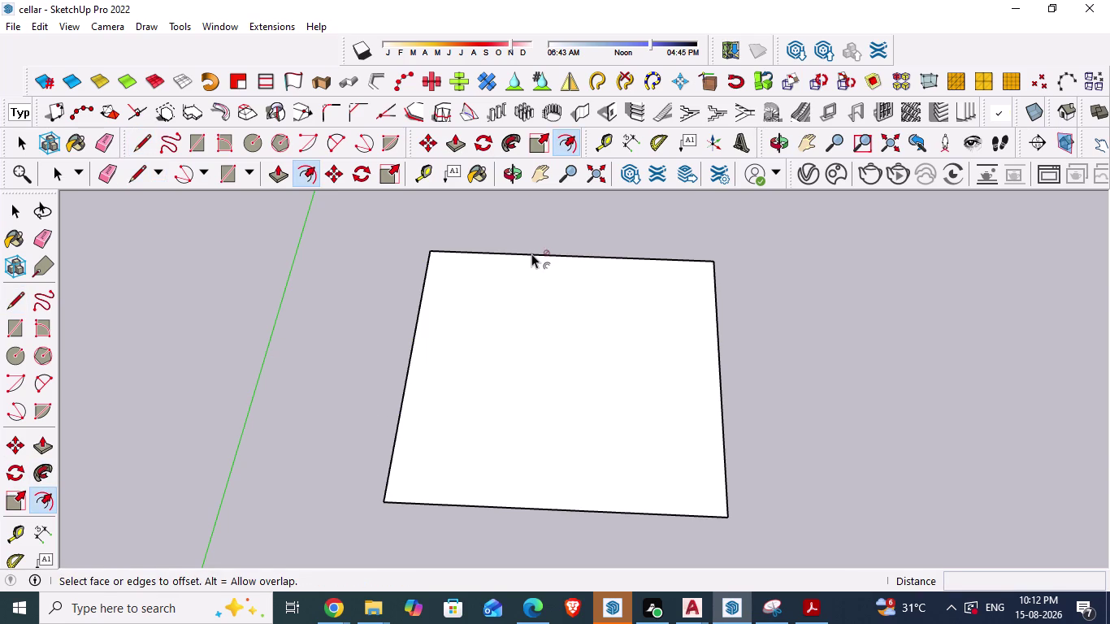
Offset the floor face's top edge inward by 2 inches.
click(530, 259)
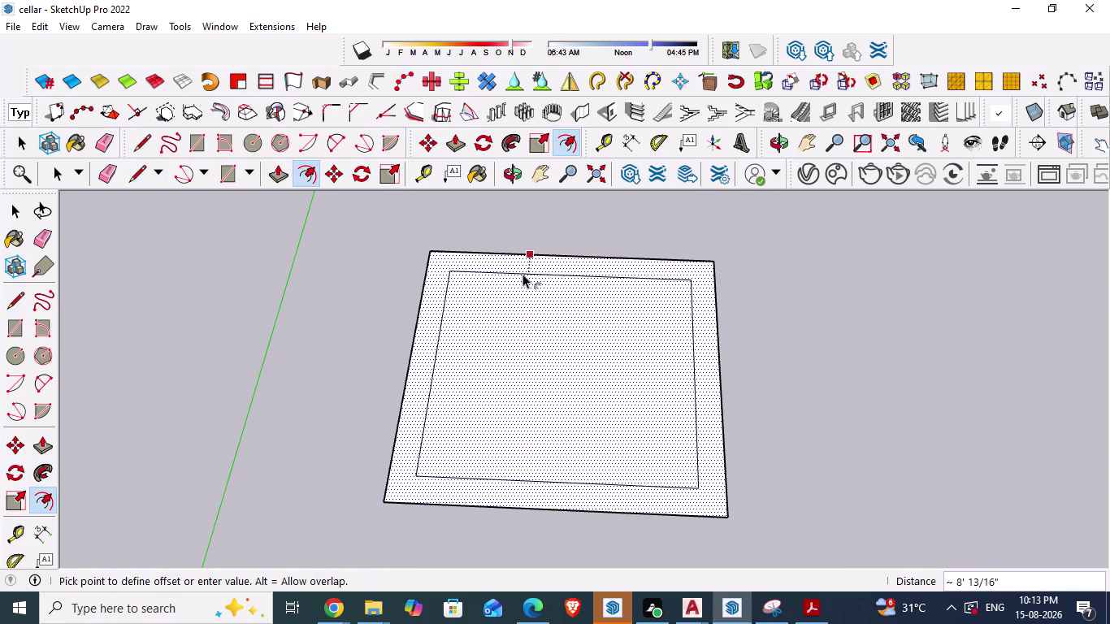
text(2")
key(Return)
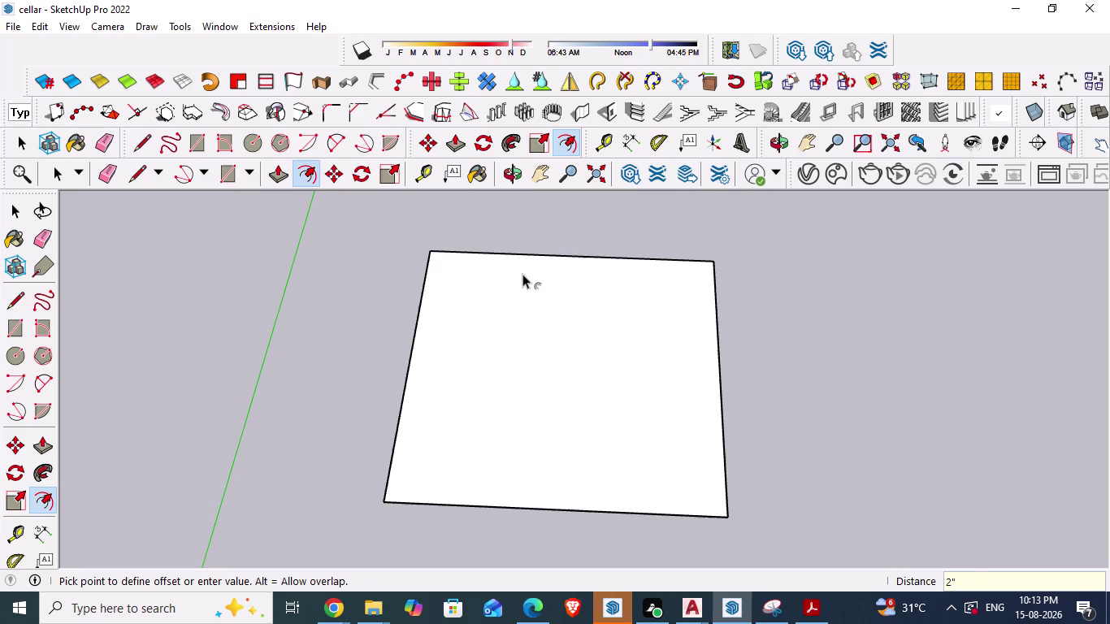
Zoom in and add a second 2-inch inward offset from the top edge.
middle_drag(427, 358, 430, 508)
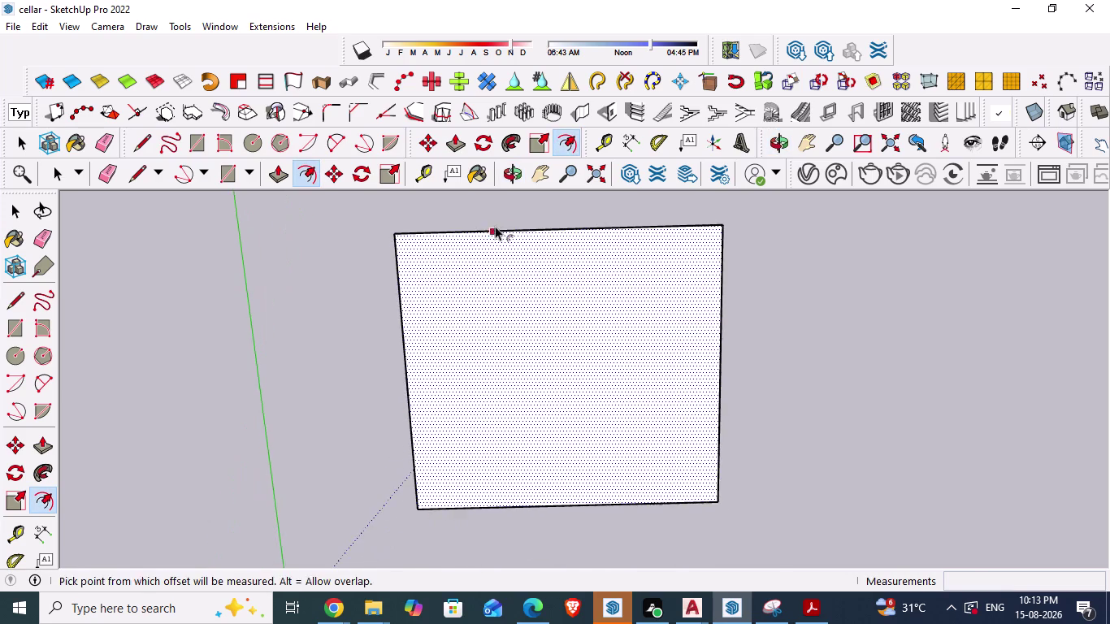
scroll(up, 3)
scroll(up, 3)
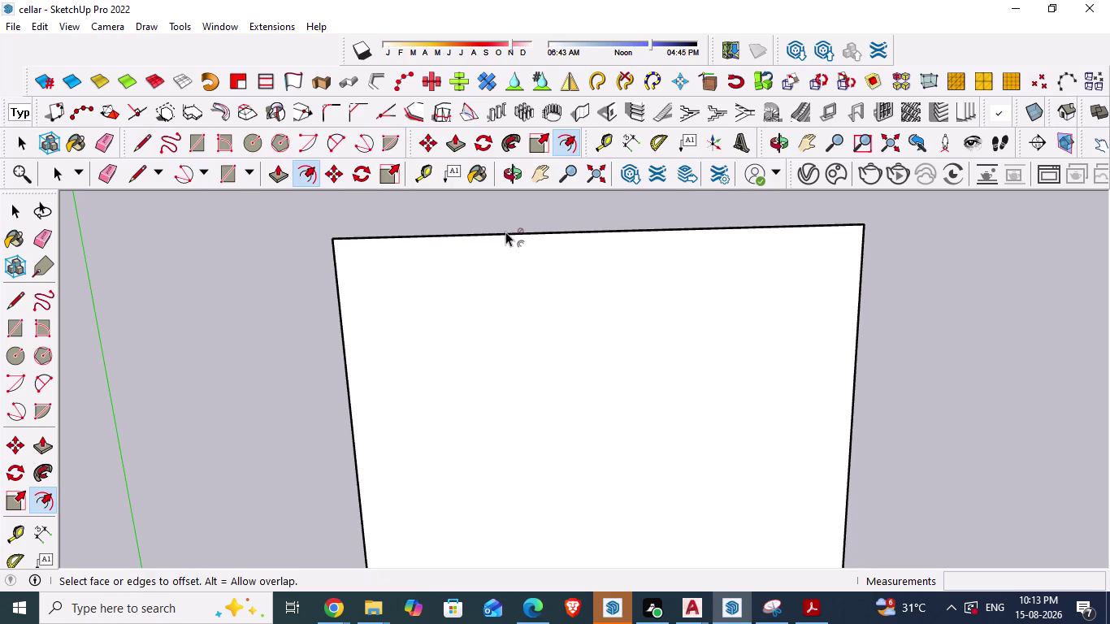
click(453, 242)
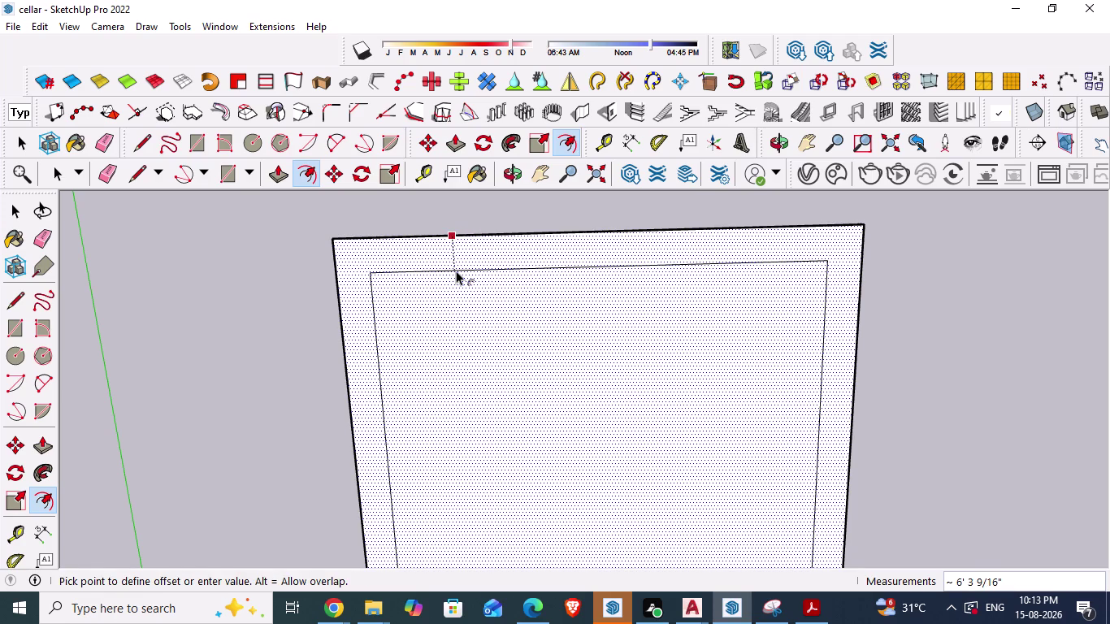
key(2)
key(shift+quotedbl)
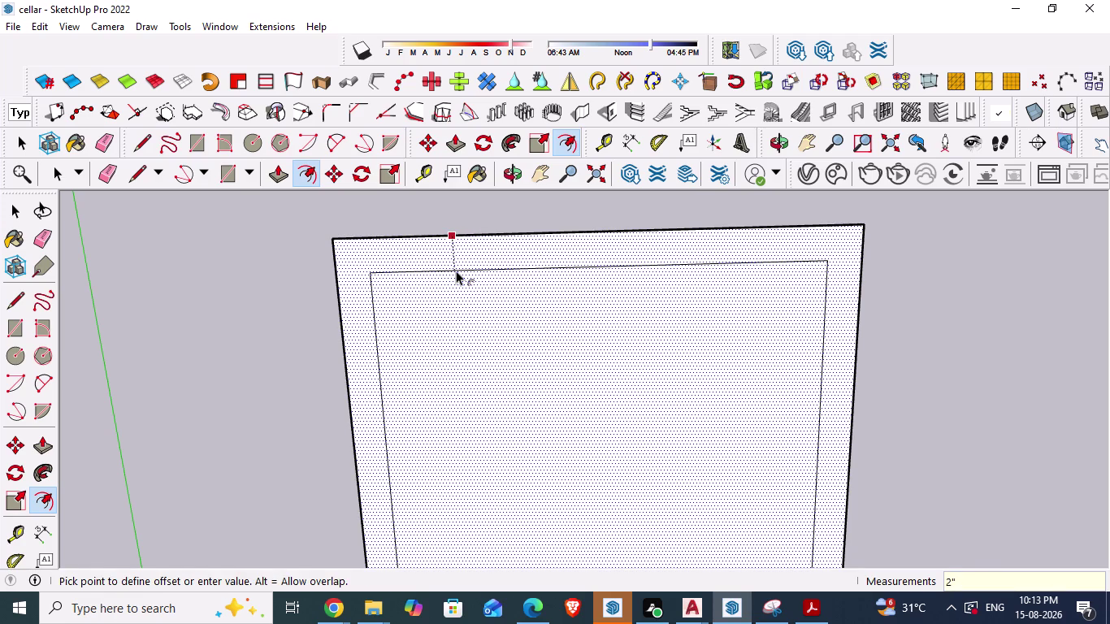
key(Return)
Zoom in on the nested border lines along the top edge and undo the last action.
scroll(up, 3)
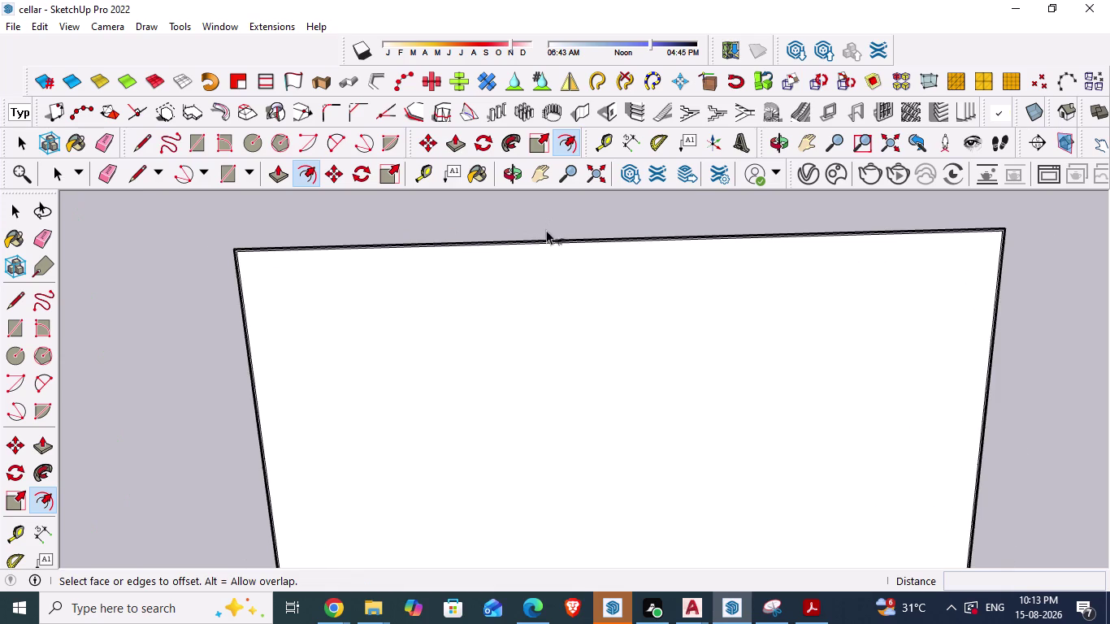
scroll(up, 3)
middle_drag(542, 302, 542, 234)
scroll(up, 3)
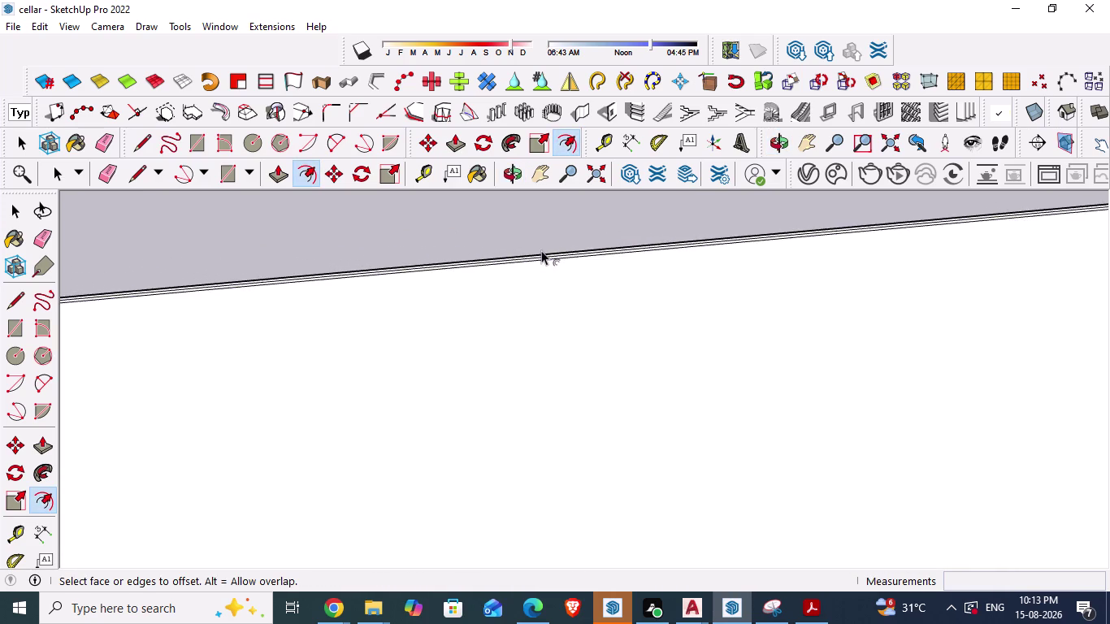
scroll(up, 3)
middle_drag(549, 268, 528, 402)
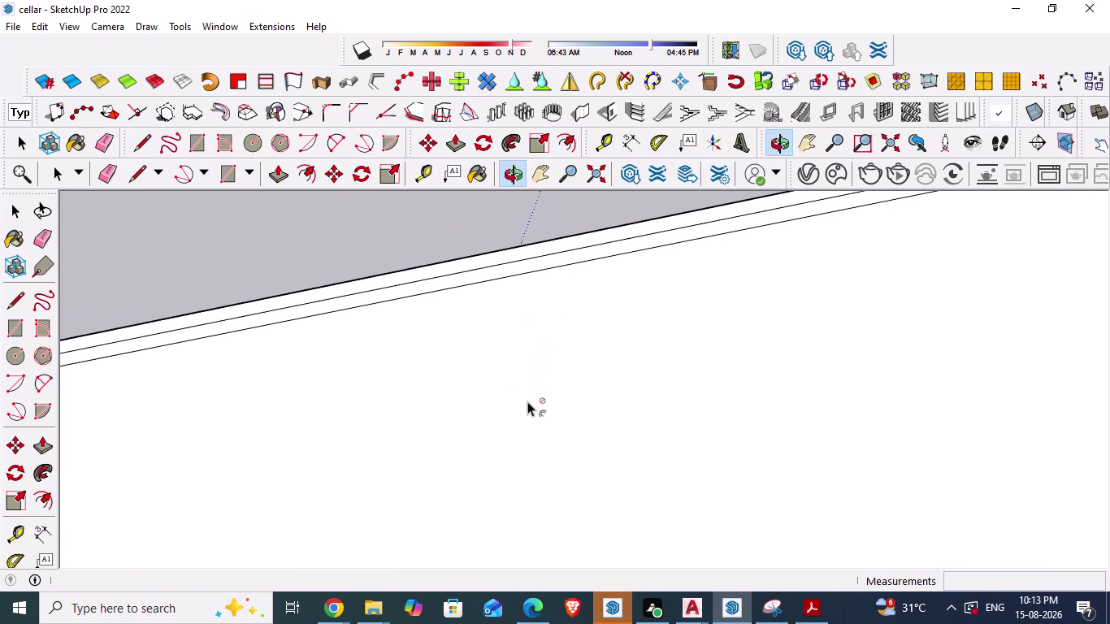
scroll(up, 3)
scroll(down, 3)
middle_drag(494, 353, 593, 424)
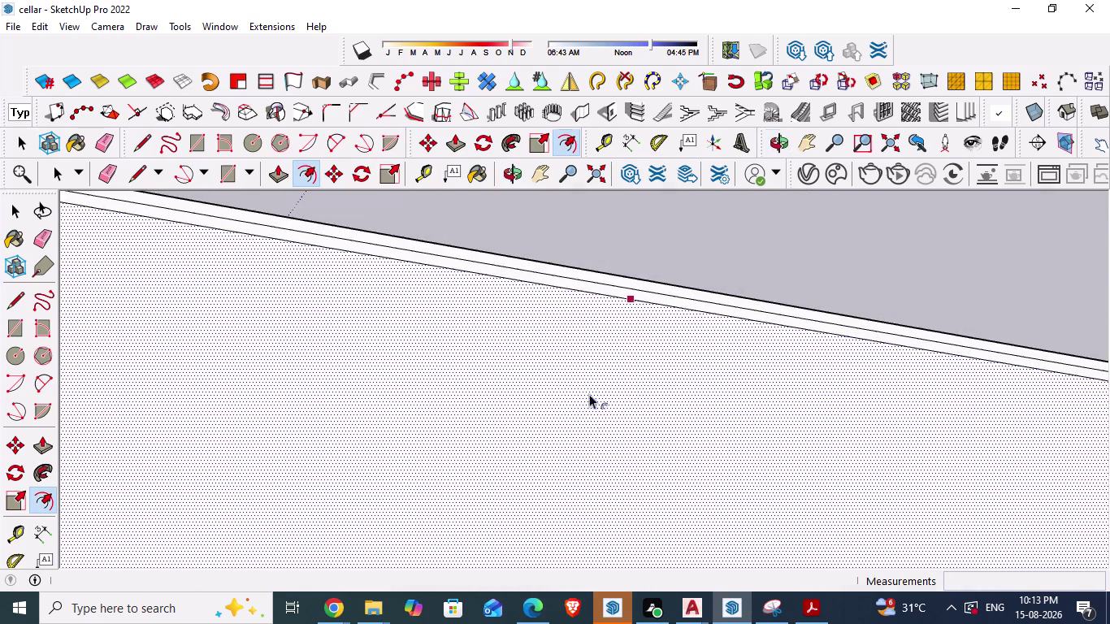
scroll(down, 3)
scroll(up, 3)
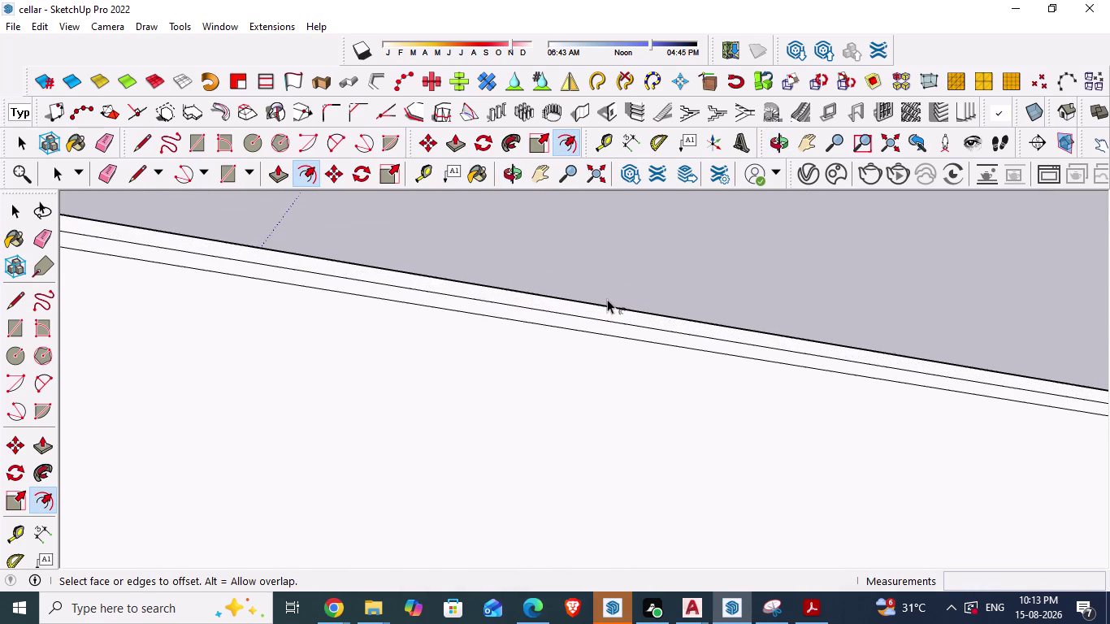
key(ctrl+z)
scroll(up, 3)
scroll(up, 3)
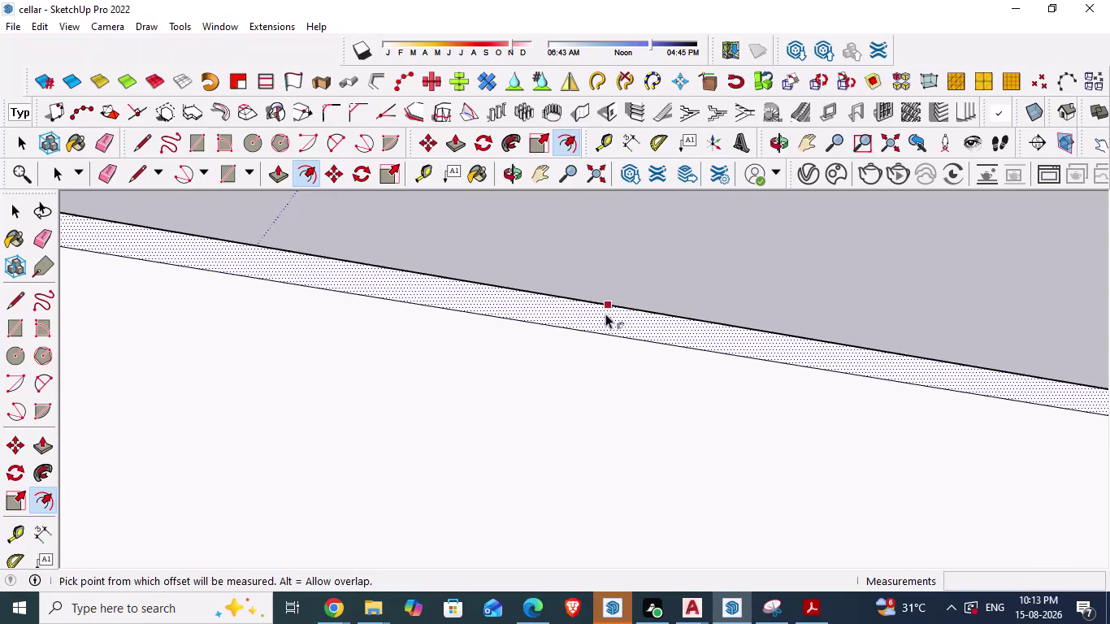
scroll(up, 3)
key(Escape)
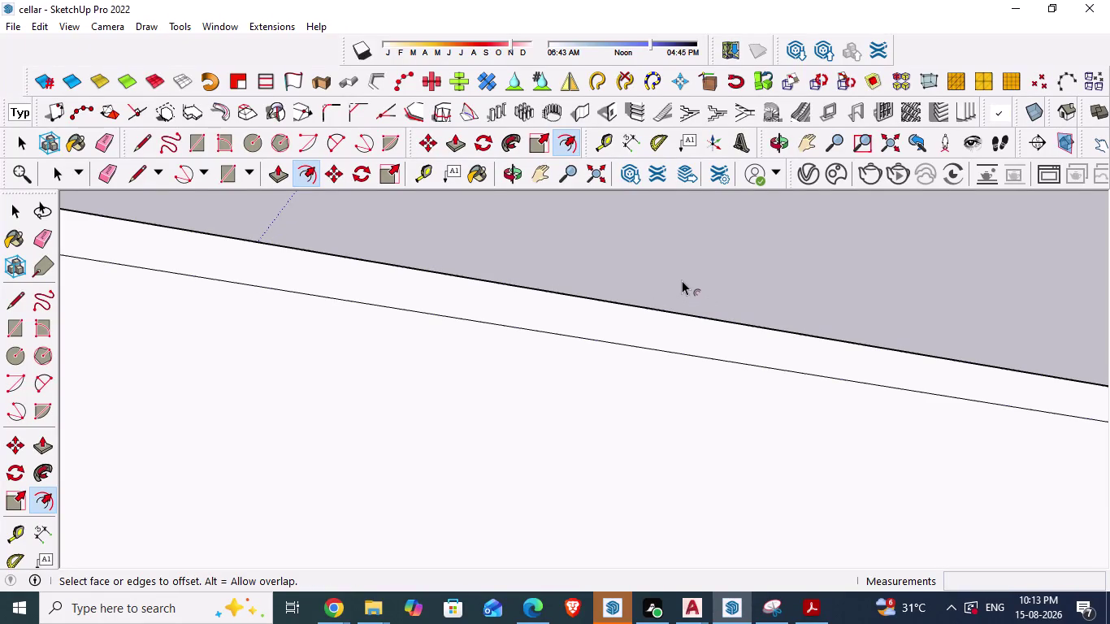
Orbit and zoom to view the whole floor face and its lower corner.
scroll(down, 3)
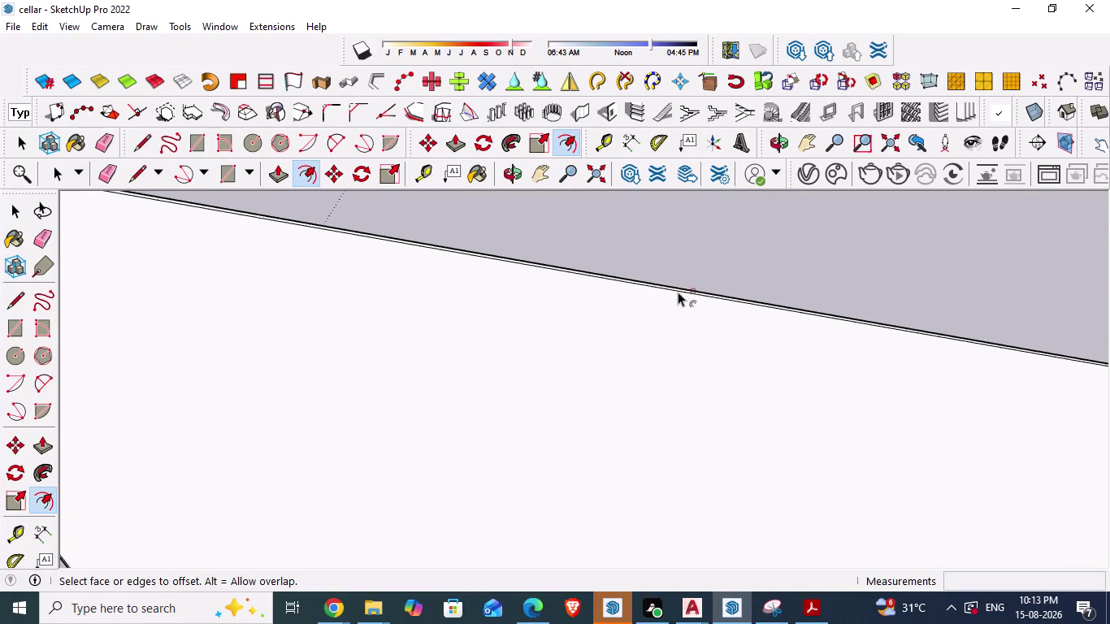
scroll(down, 3)
scroll(down, 3)
scroll(up, 3)
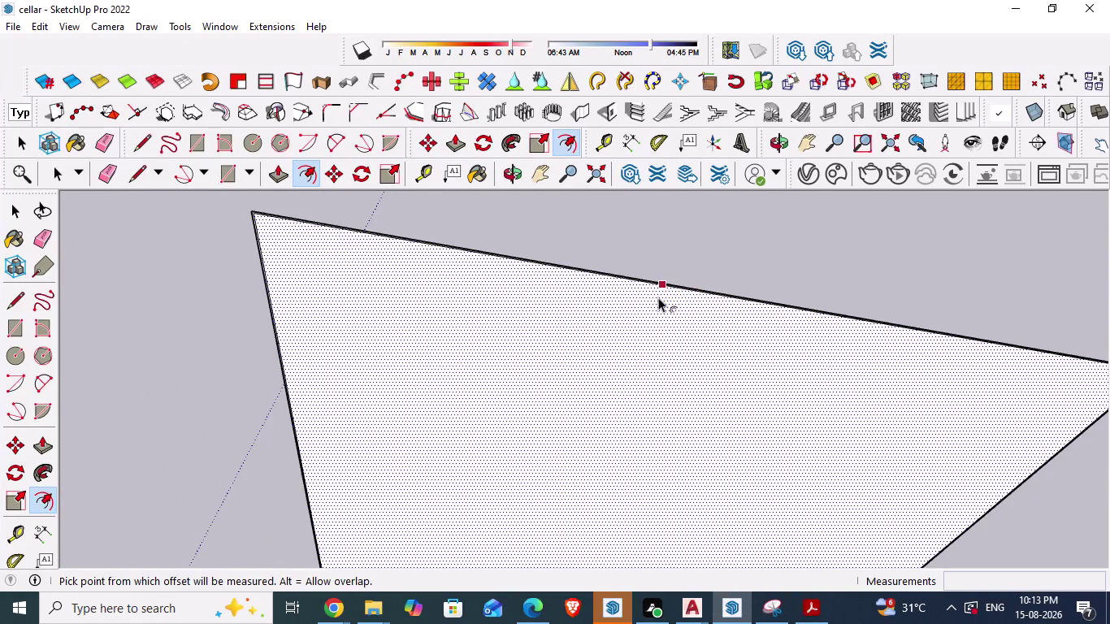
scroll(up, 3)
scroll(down, 3)
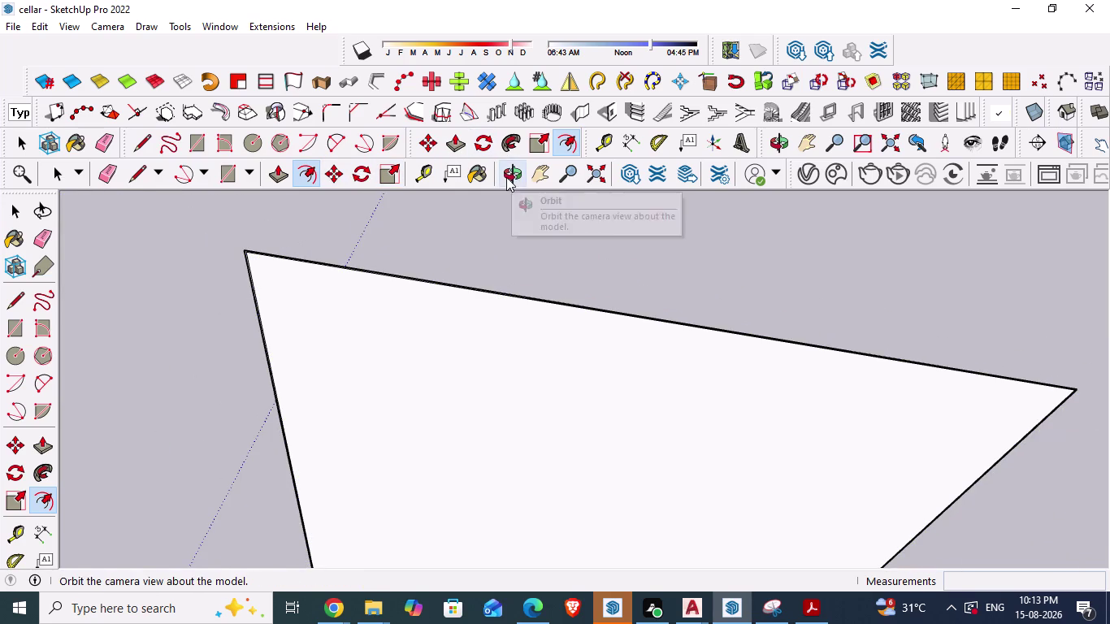
click(592, 167)
scroll(down, 3)
scroll(up, 3)
middle_drag(501, 430, 548, 265)
scroll(down, 3)
middle_drag(495, 389, 550, 378)
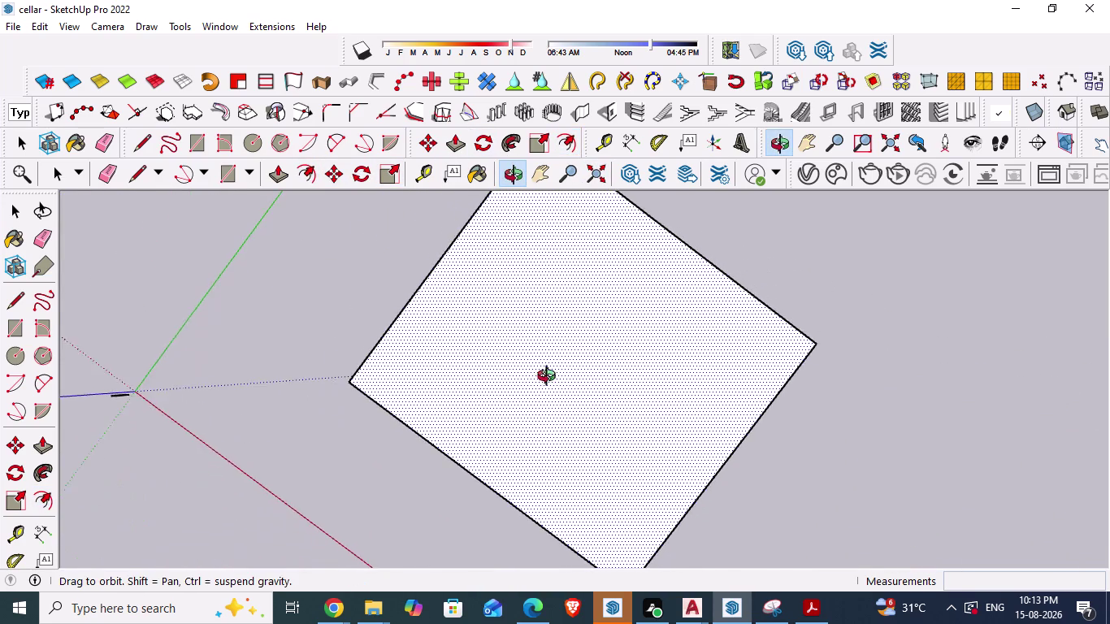
middle_drag(551, 378, 586, 313)
scroll(up, 3)
scroll(up, 3)
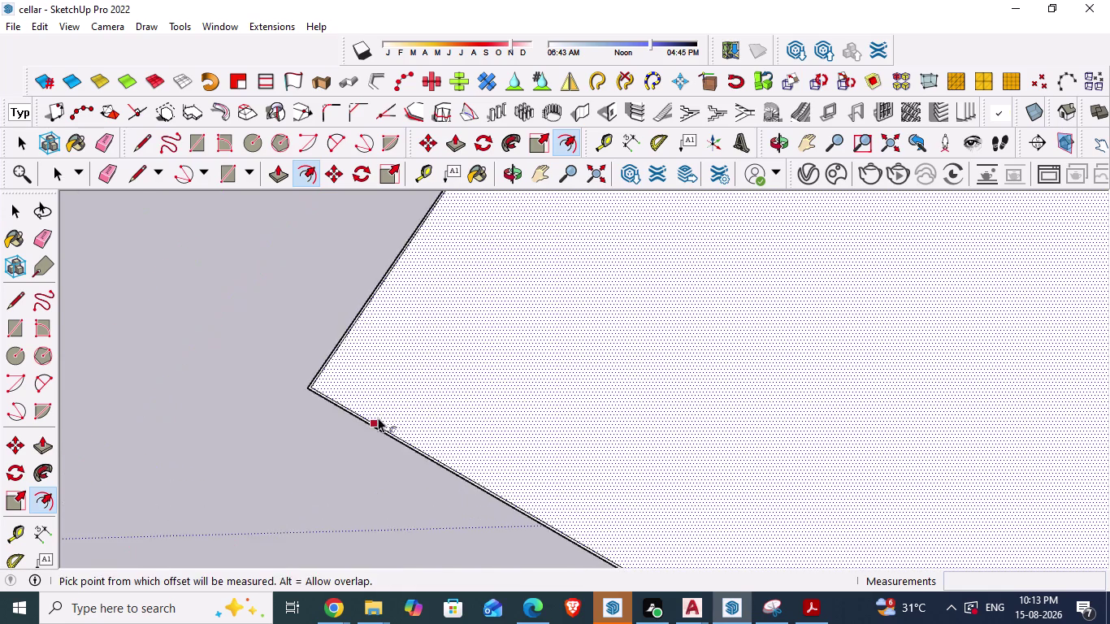
scroll(up, 3)
scroll(up, 3)
middle_drag(372, 426, 468, 390)
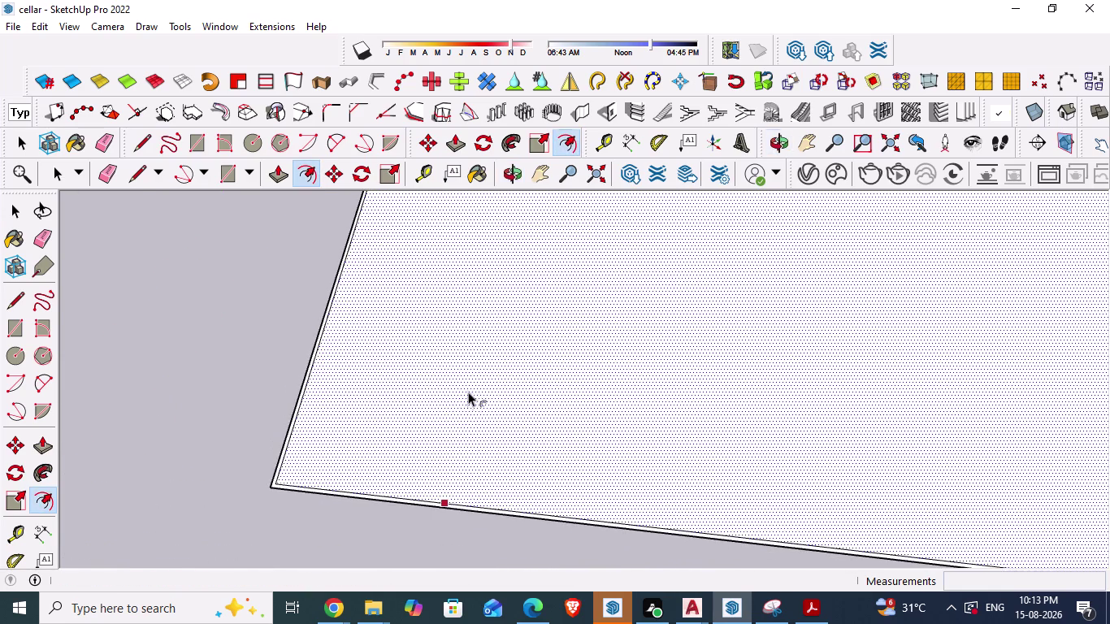
scroll(down, 3)
scroll(up, 3)
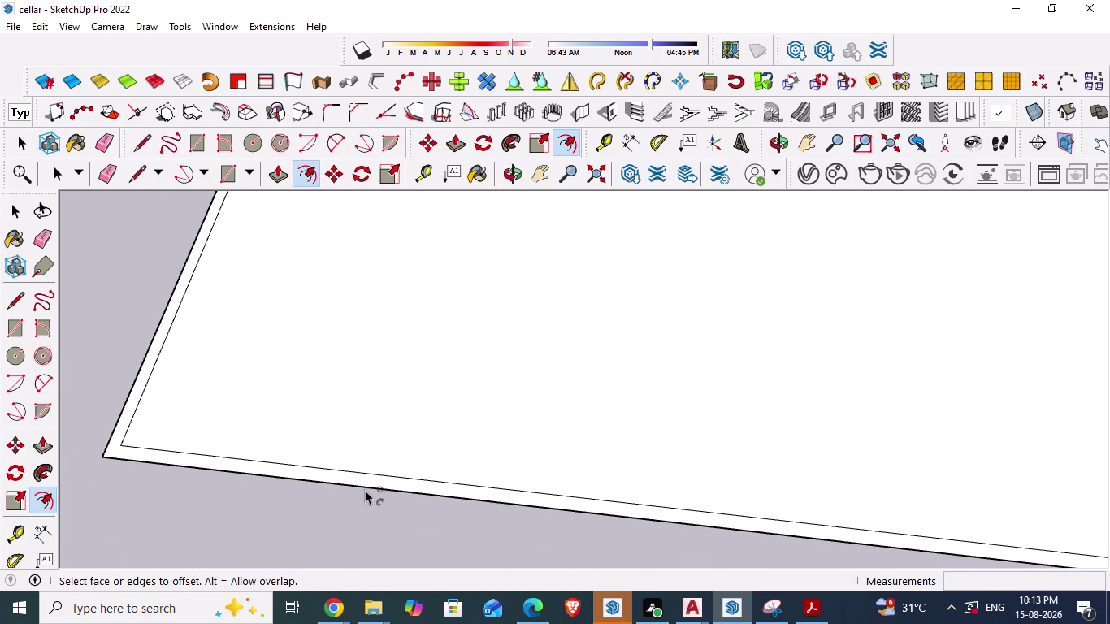
Check the 2-inch border with Tape Measure from the floor's outer edge.
key(t)
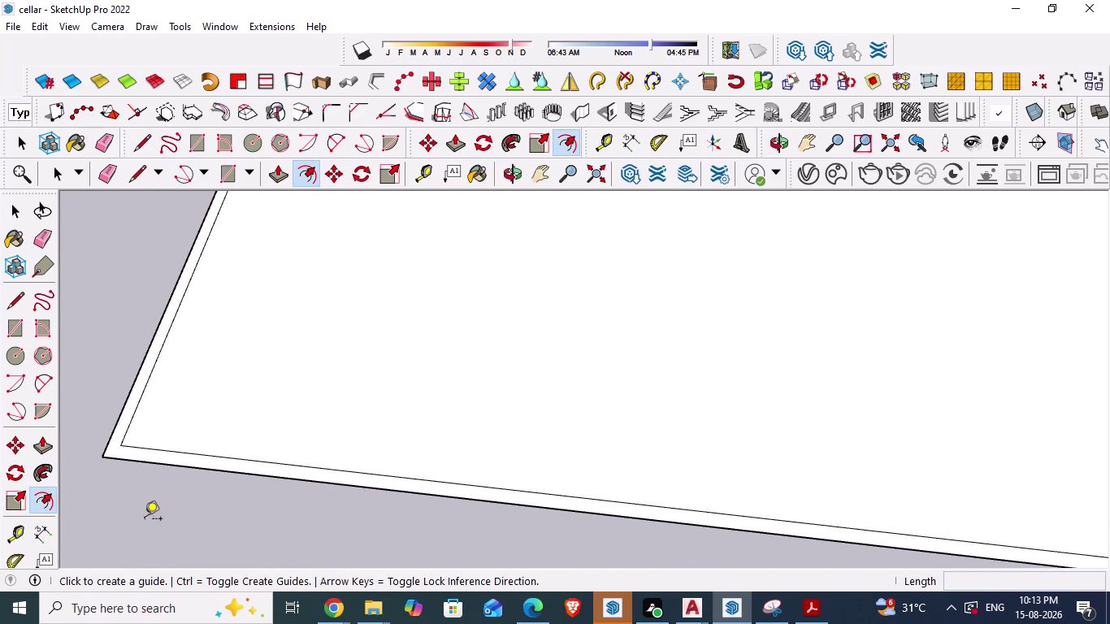
click(193, 470)
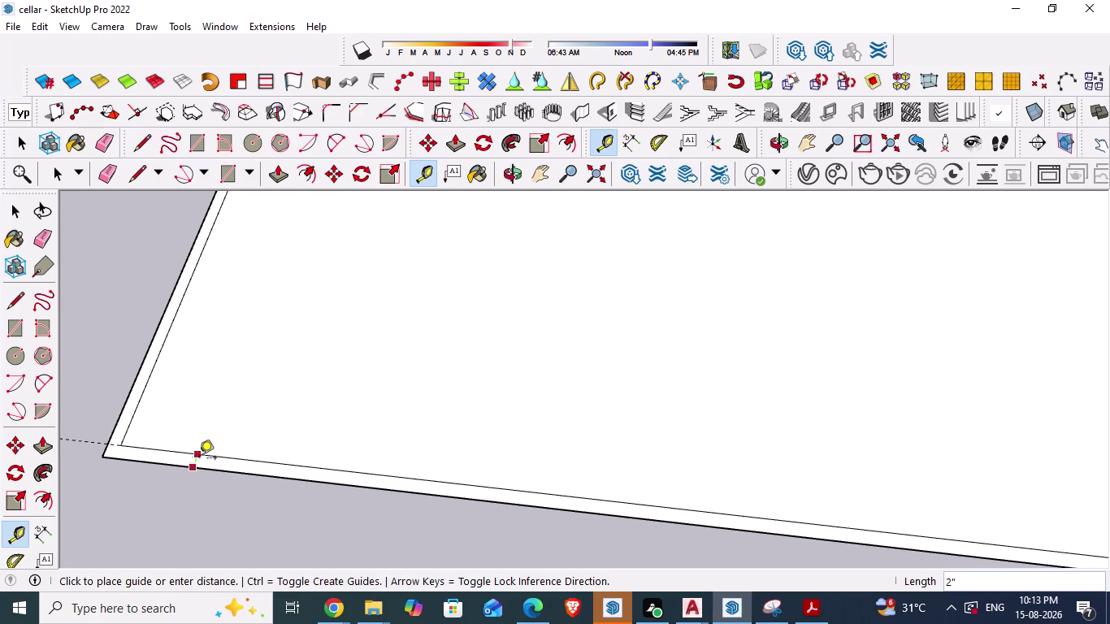
key(Escape)
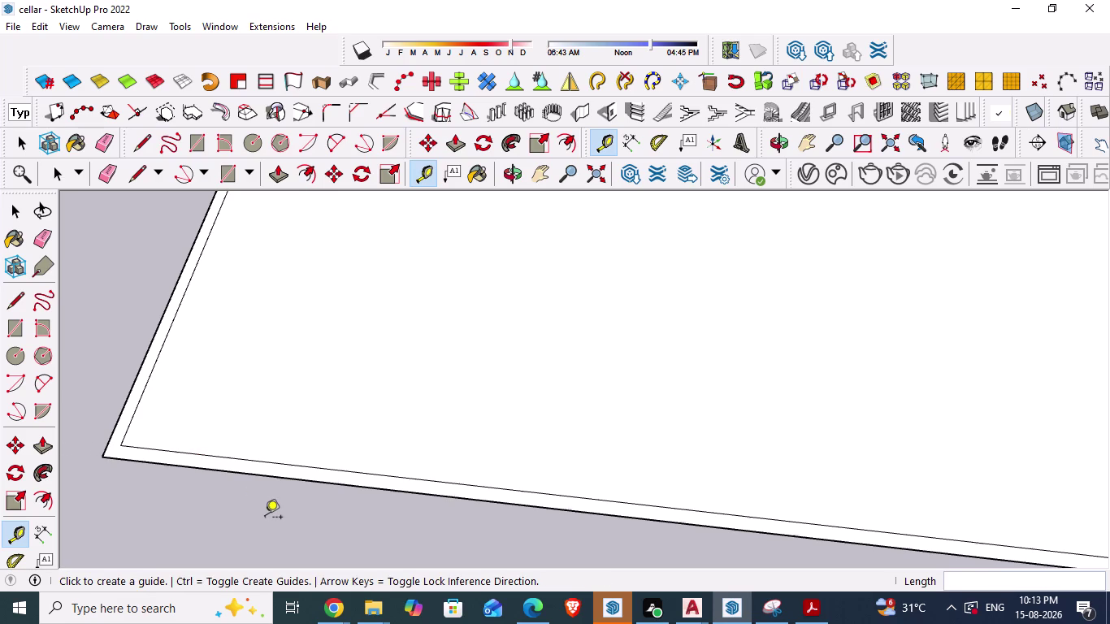
key(alt+Tab)
scroll(down, 3)
Bring the cellar day1 drawing forward and zoom around it.
scroll(down, 3)
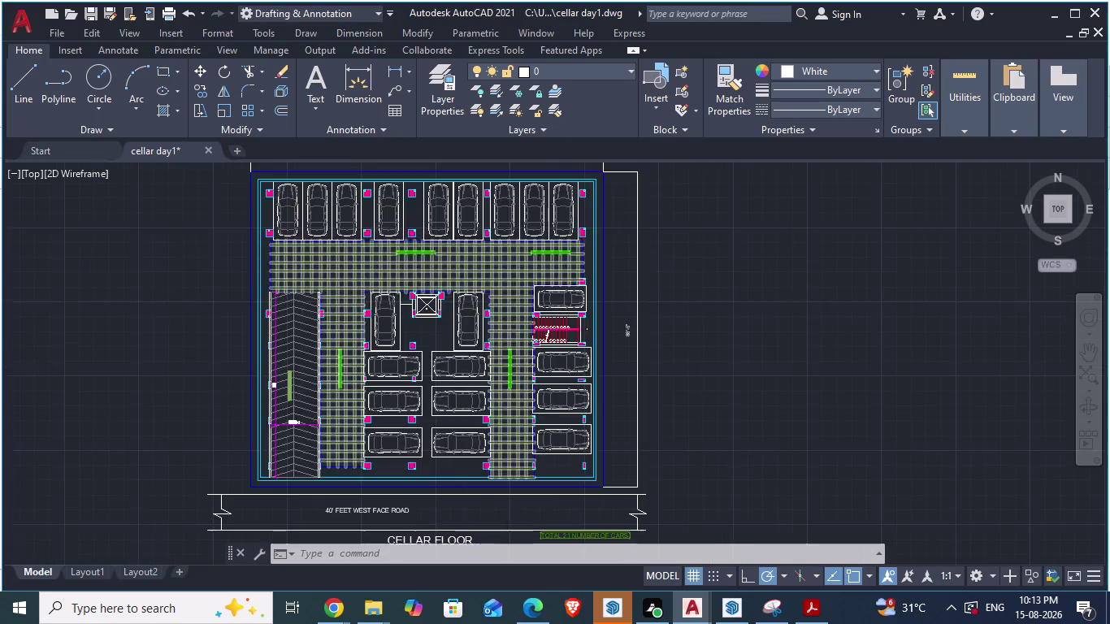
scroll(up, 3)
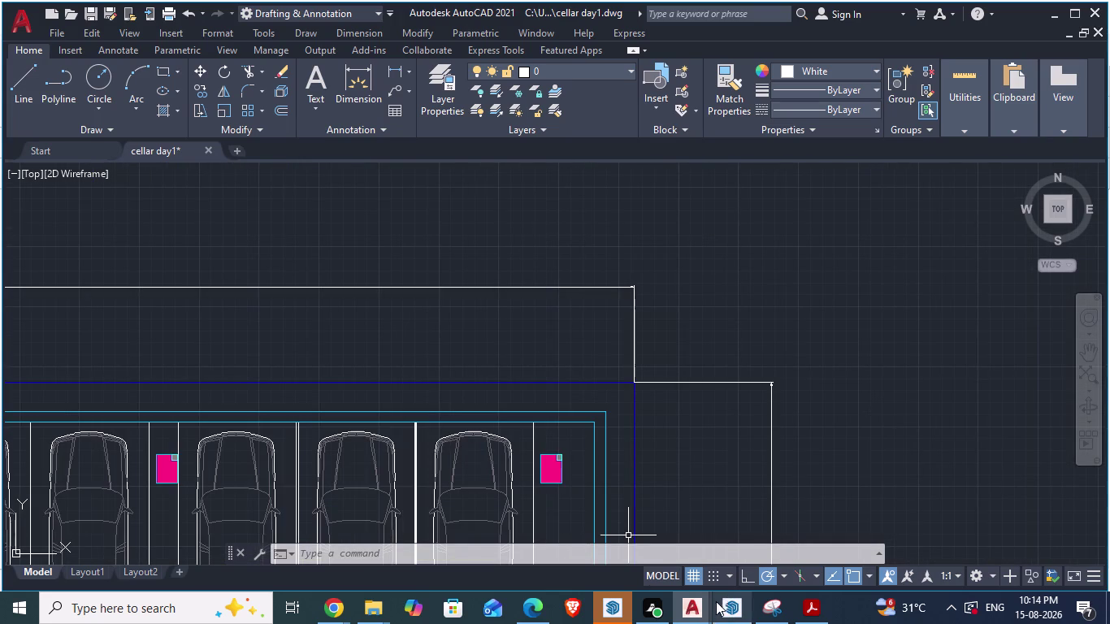
click(697, 608)
click(739, 547)
scroll(up, 3)
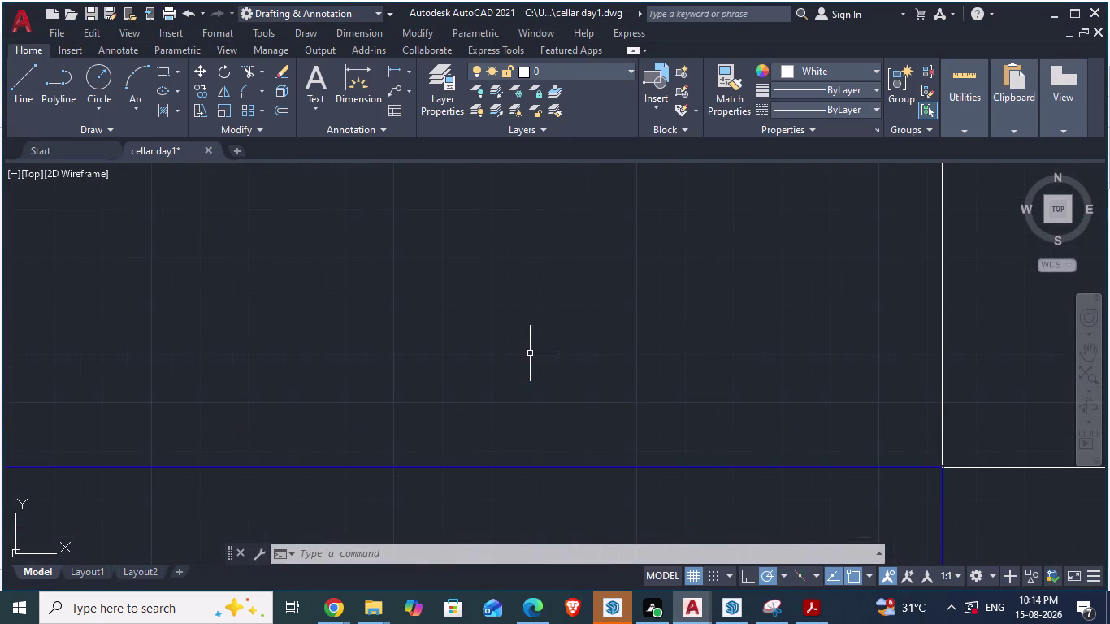
scroll(down, 3)
scroll(down, 3)
scroll(up, 3)
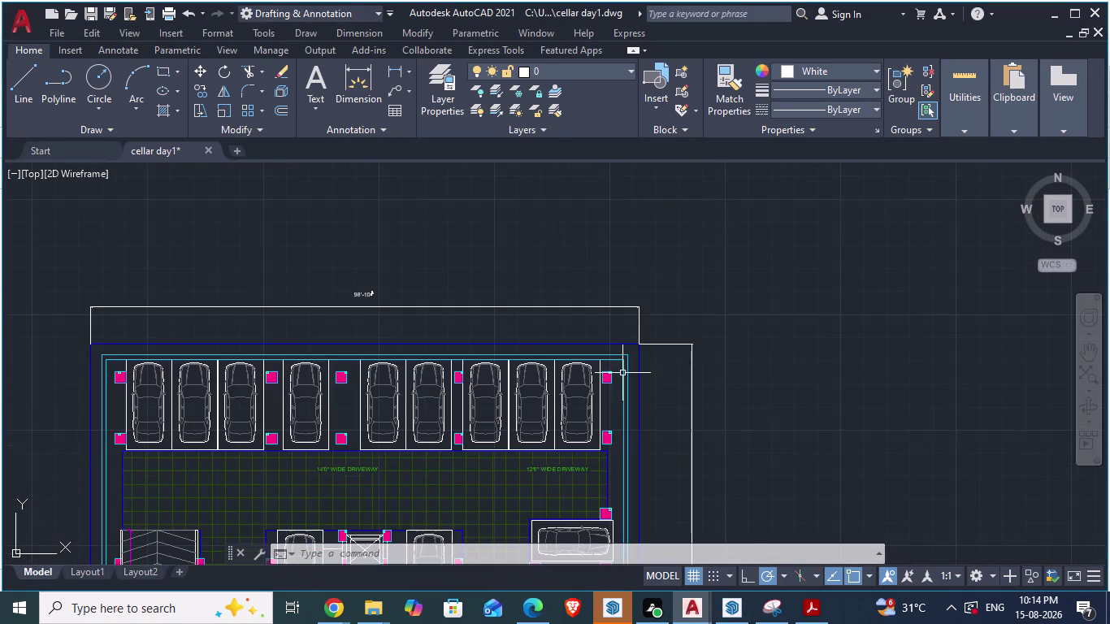
scroll(up, 3)
Zoom out and close AutoCAD, discarding the changes to cellar day1.
scroll(up, 3)
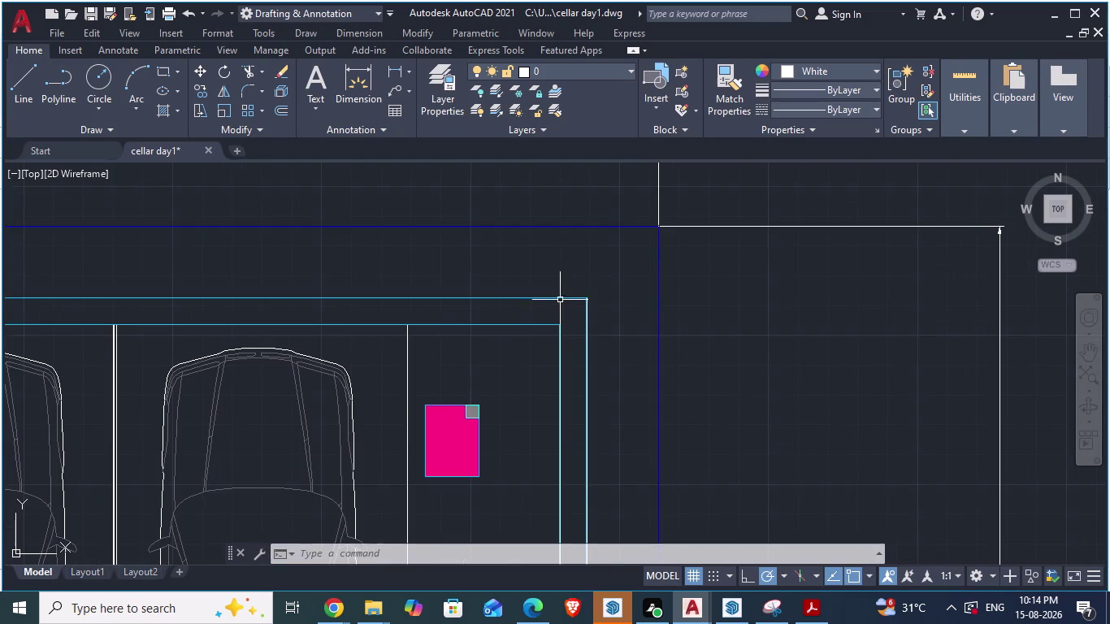
scroll(down, 3)
scroll(down, 3)
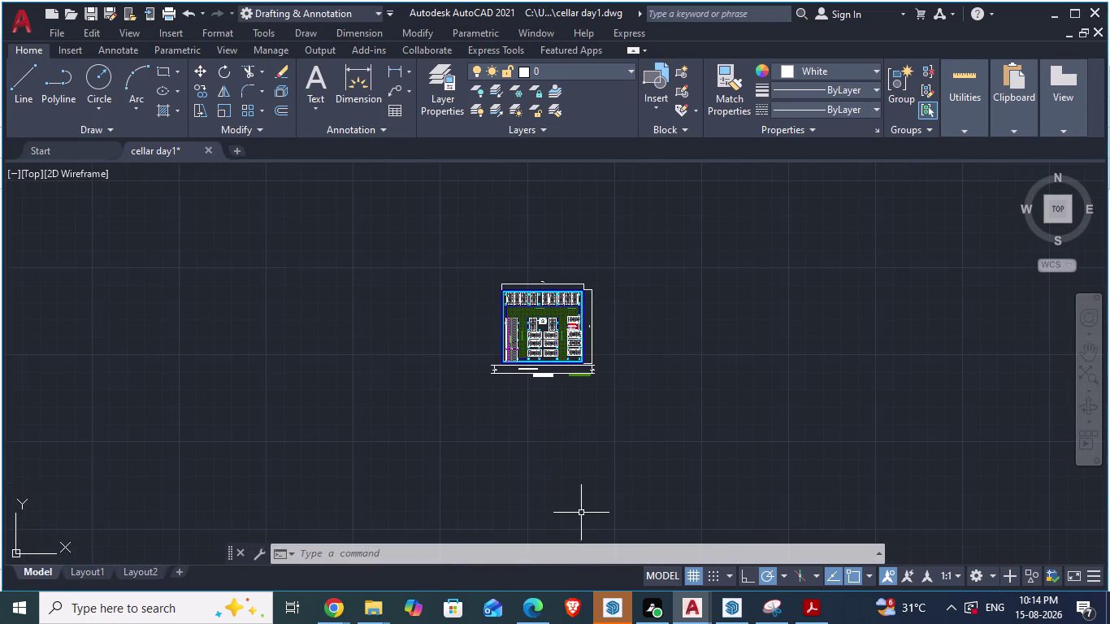
click(1095, 10)
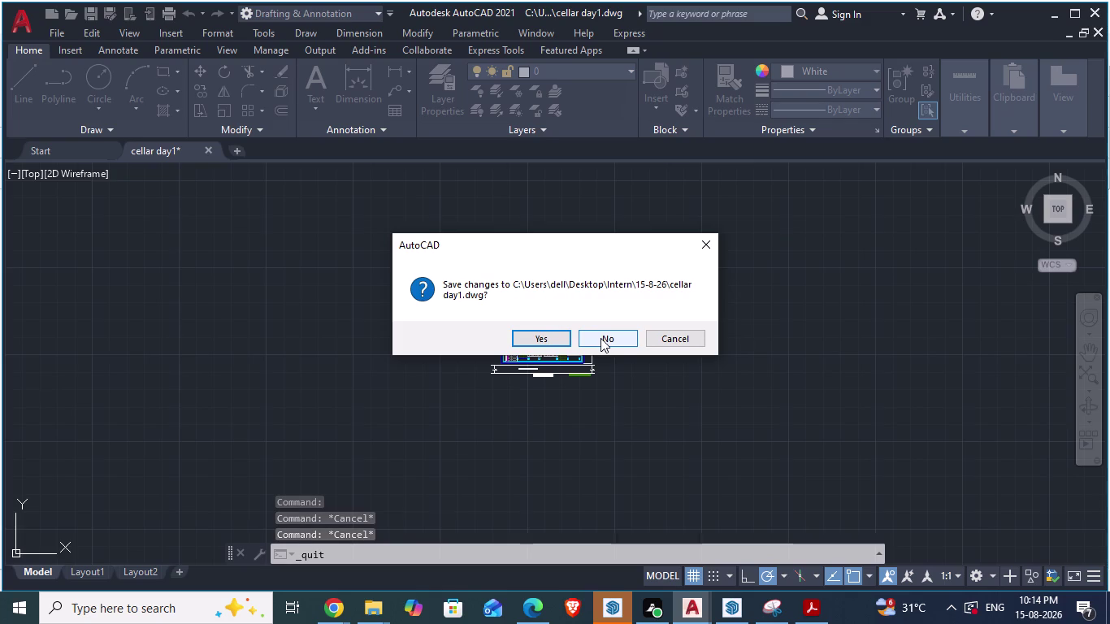
click(621, 345)
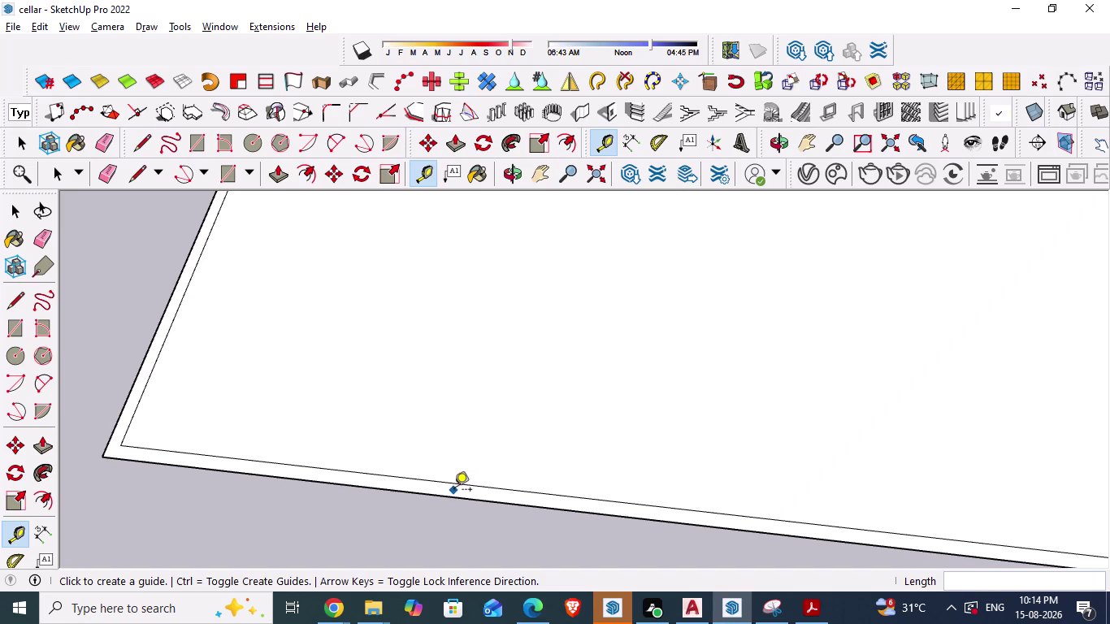
Scroll through the parking layout in the plans PDF, then return to ARCH PLANS.
click(807, 605)
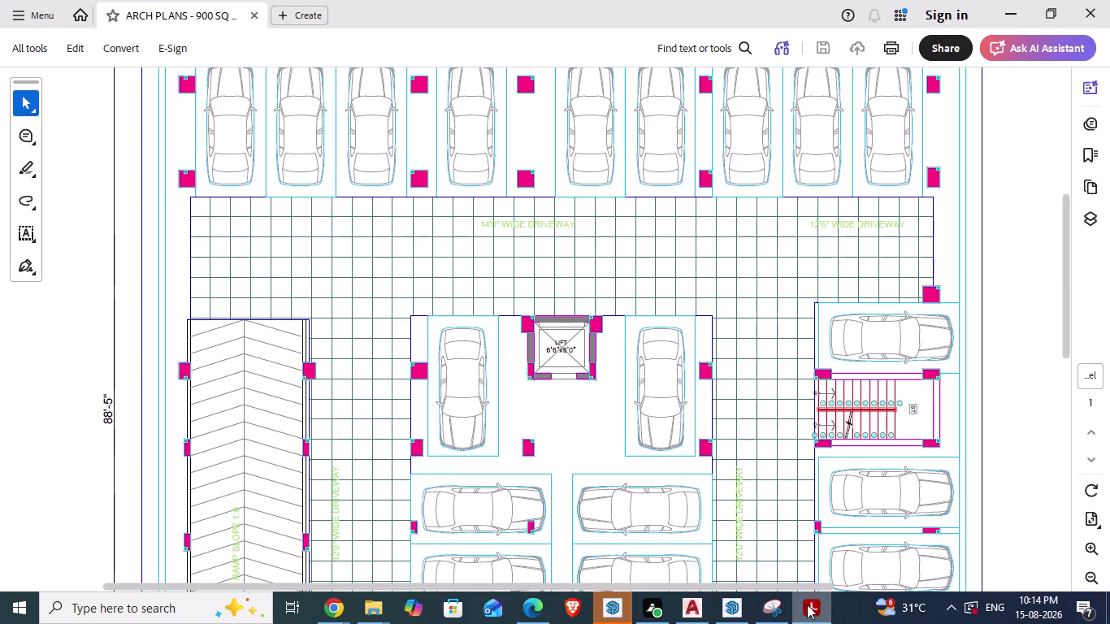
scroll(down, 3)
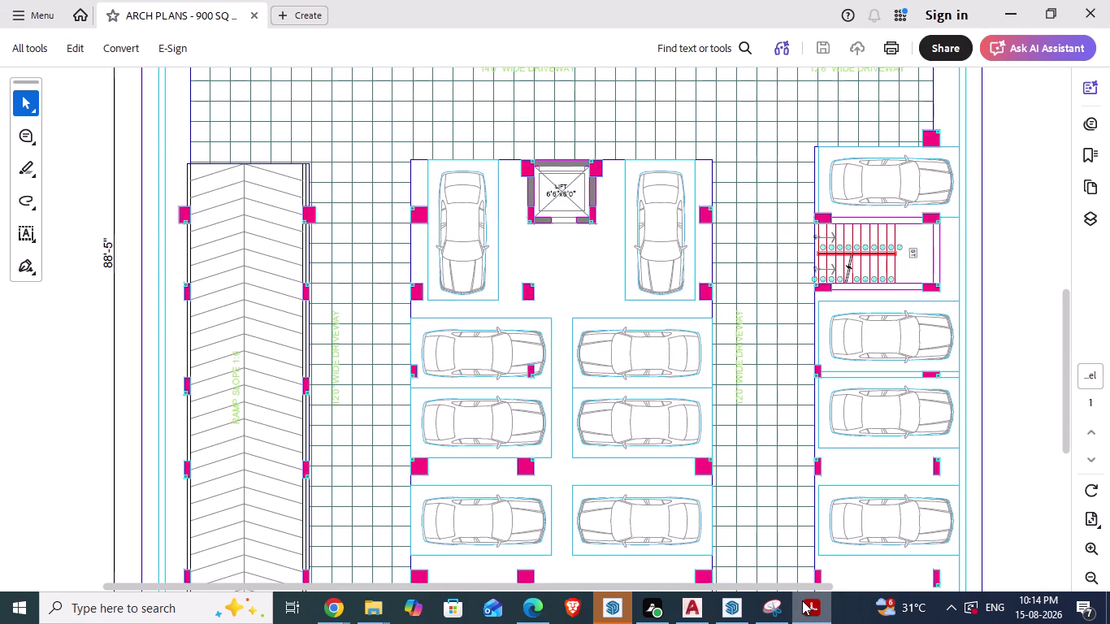
click(691, 605)
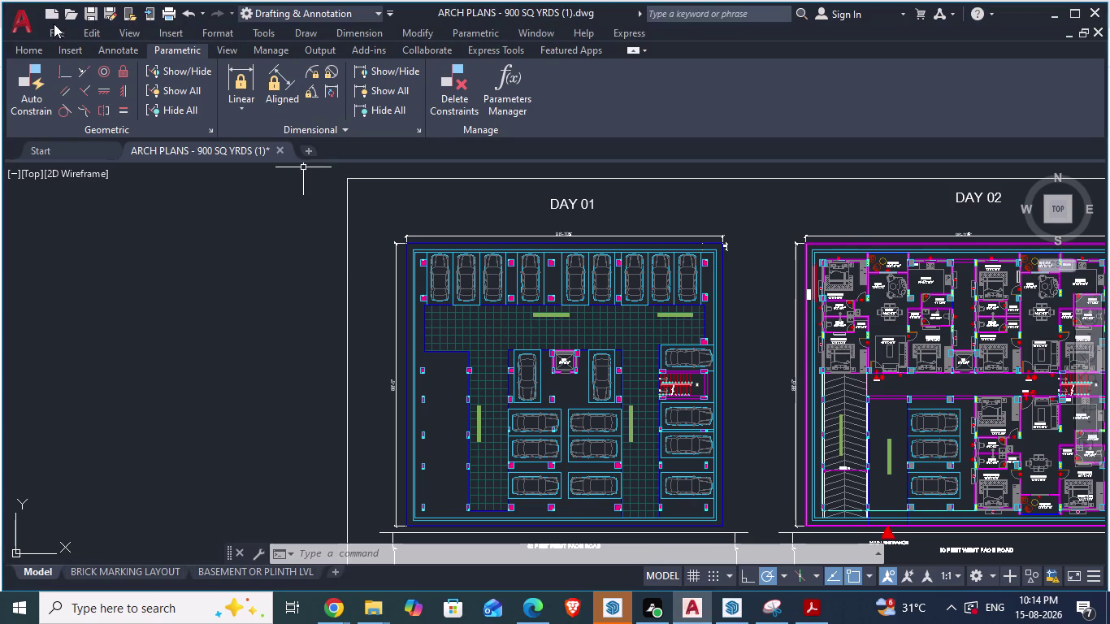
Open the cellar day1 drawing via File > Open.
click(57, 31)
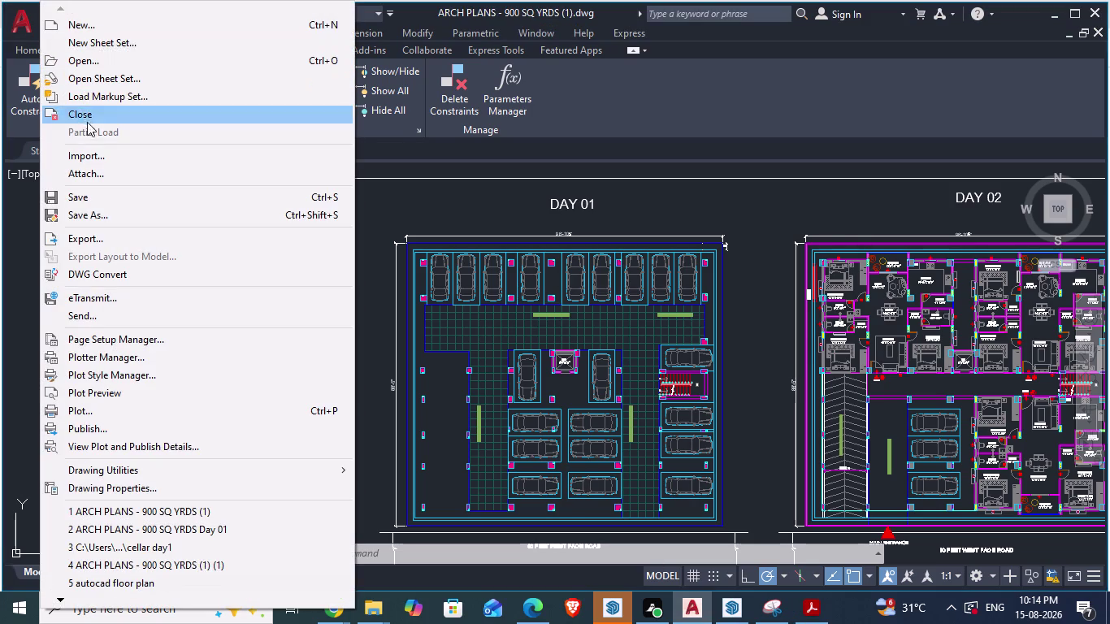
click(93, 52)
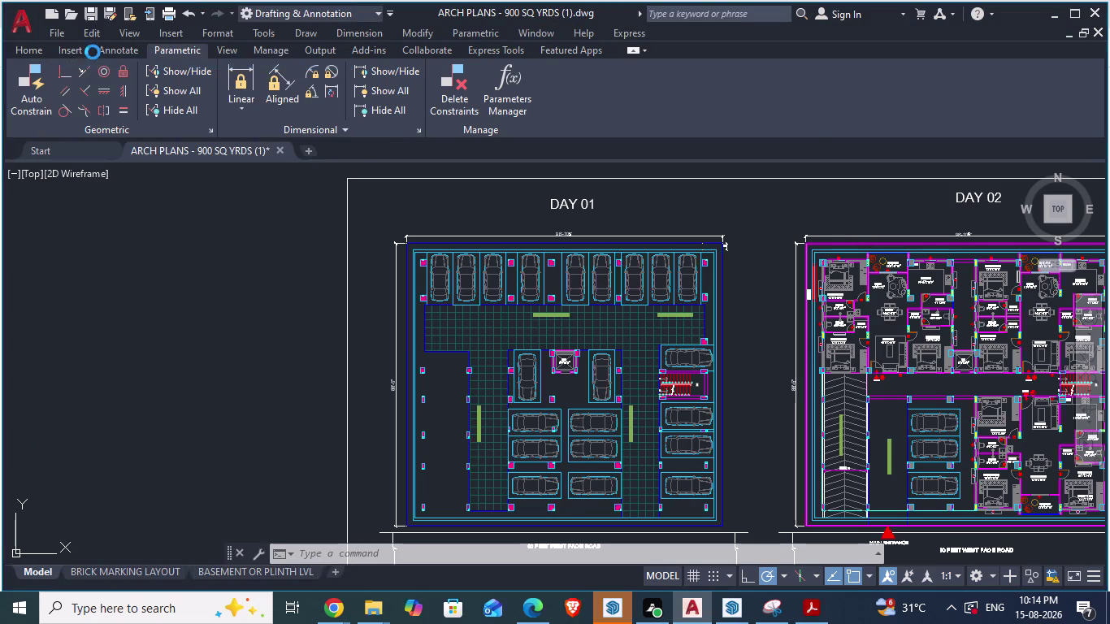
double_click(468, 184)
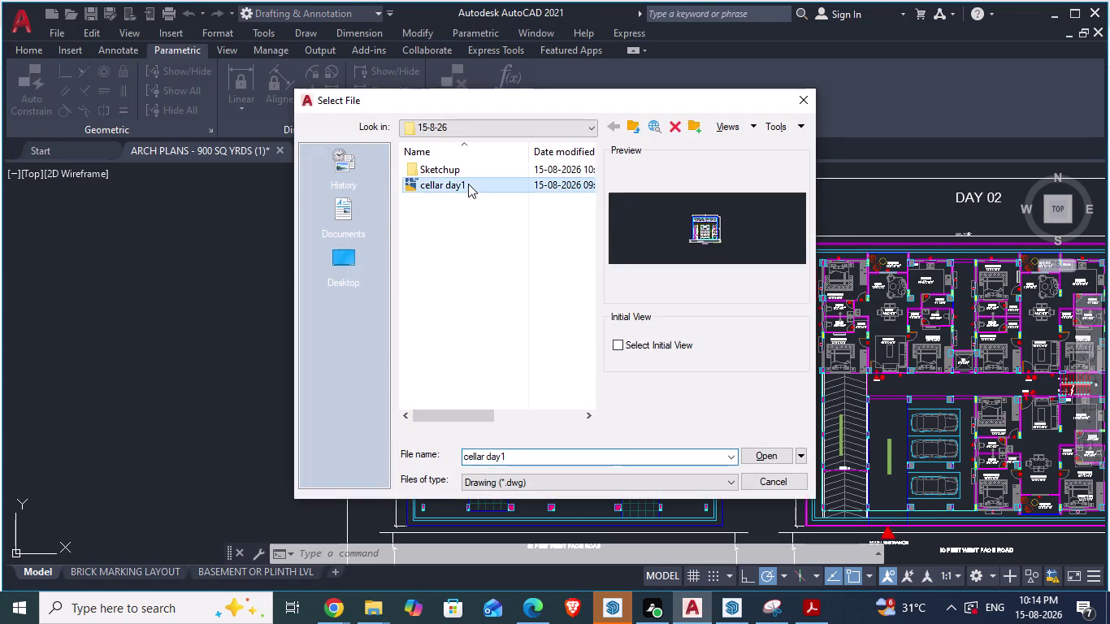
Look over cellar day1, then close it and save its changes.
scroll(down, 3)
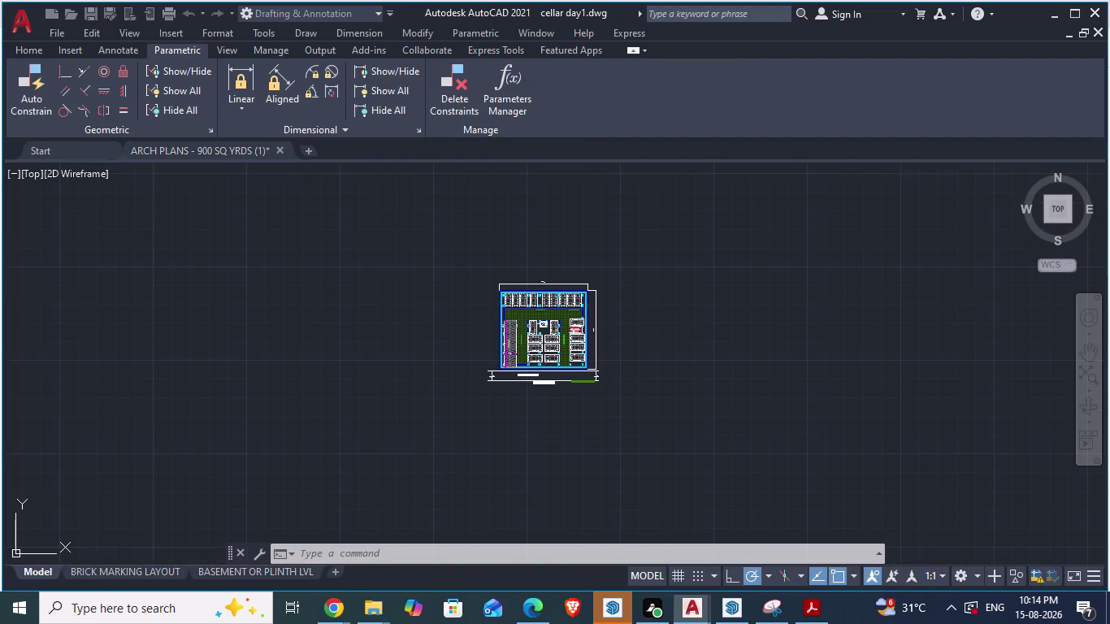
scroll(up, 3)
scroll(up, 3)
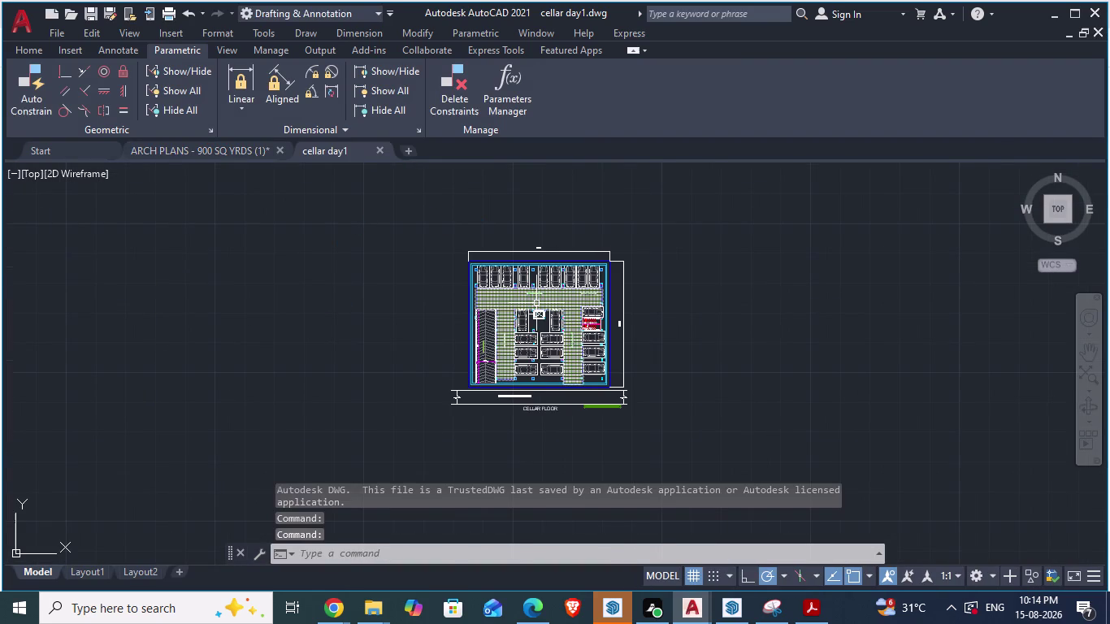
scroll(up, 3)
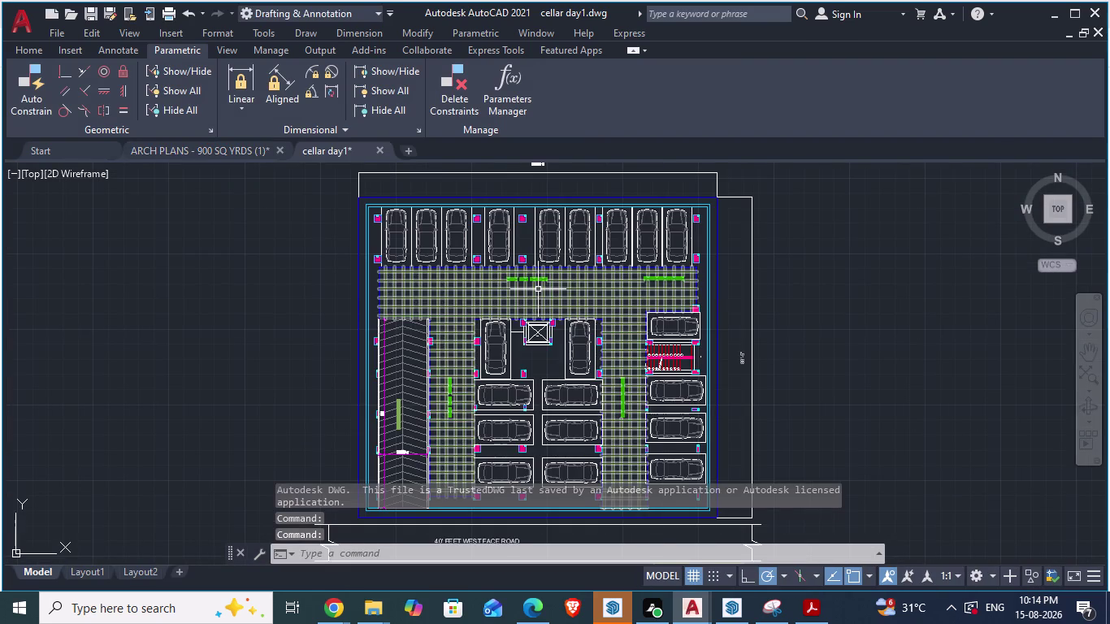
scroll(down, 3)
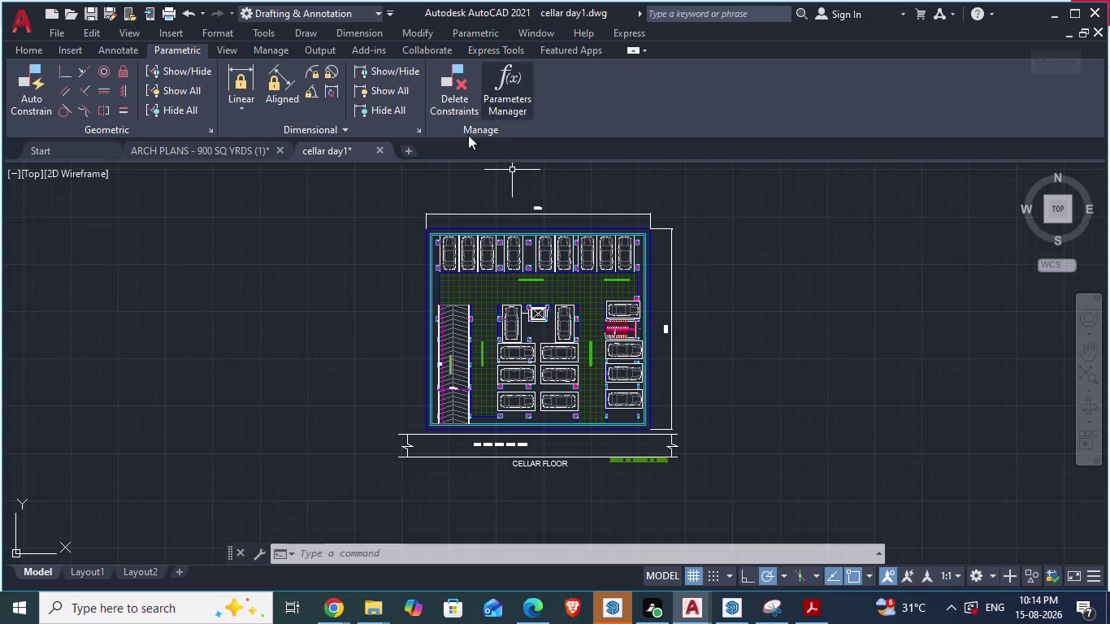
click(378, 147)
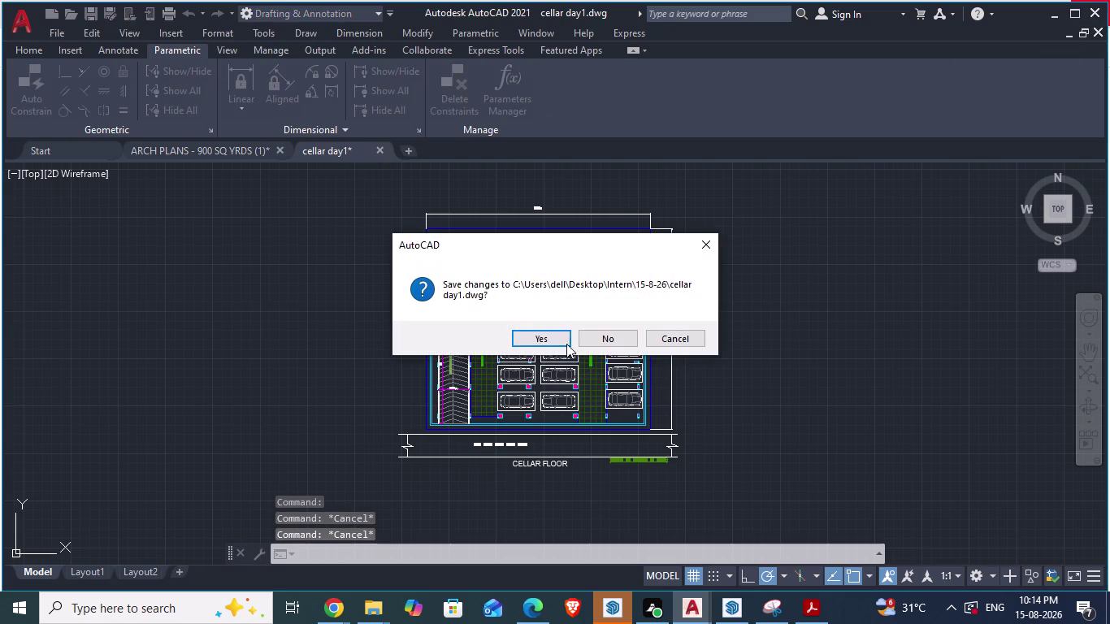
click(601, 339)
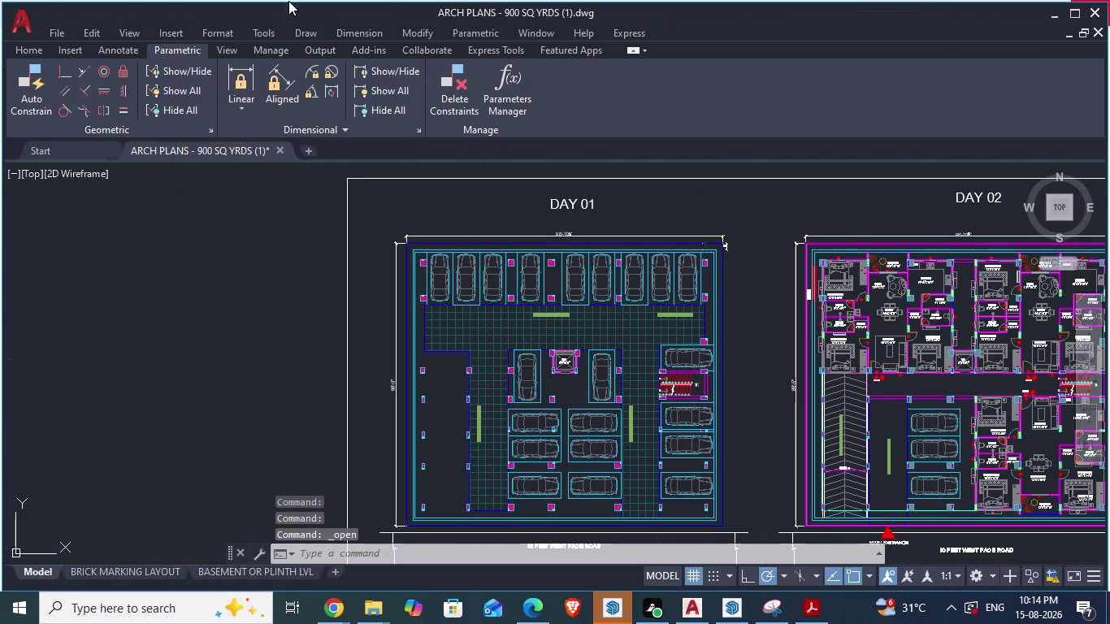
Check the 2' offset dimension at the ARCH PLANS top-right corner, then return to SketchUp.
scroll(up, 3)
scroll(down, 3)
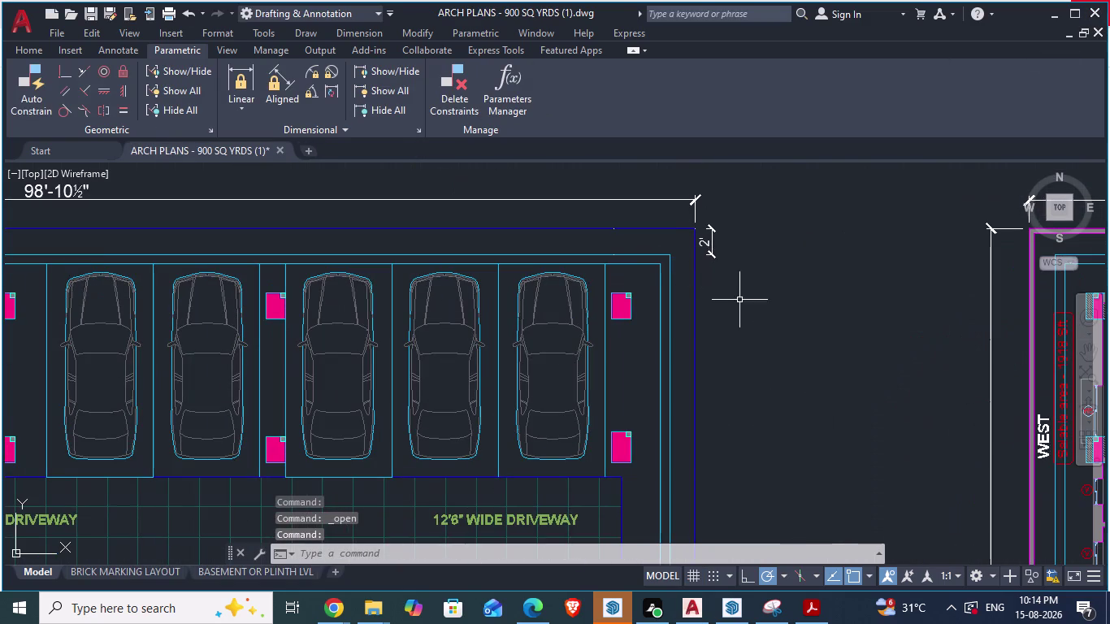
scroll(up, 3)
scroll(down, 3)
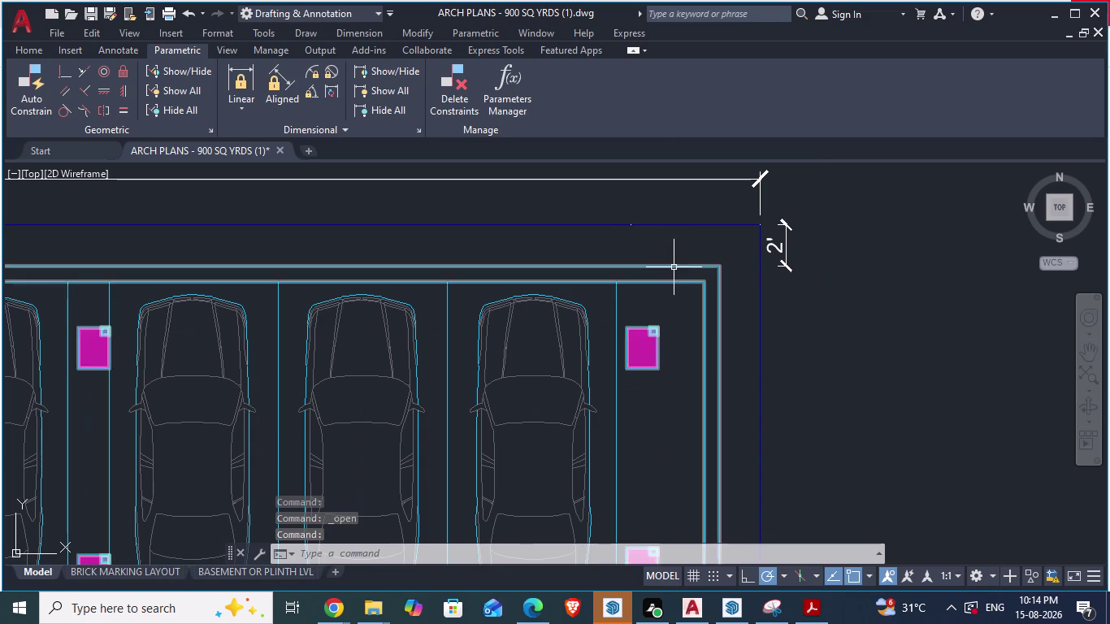
scroll(up, 3)
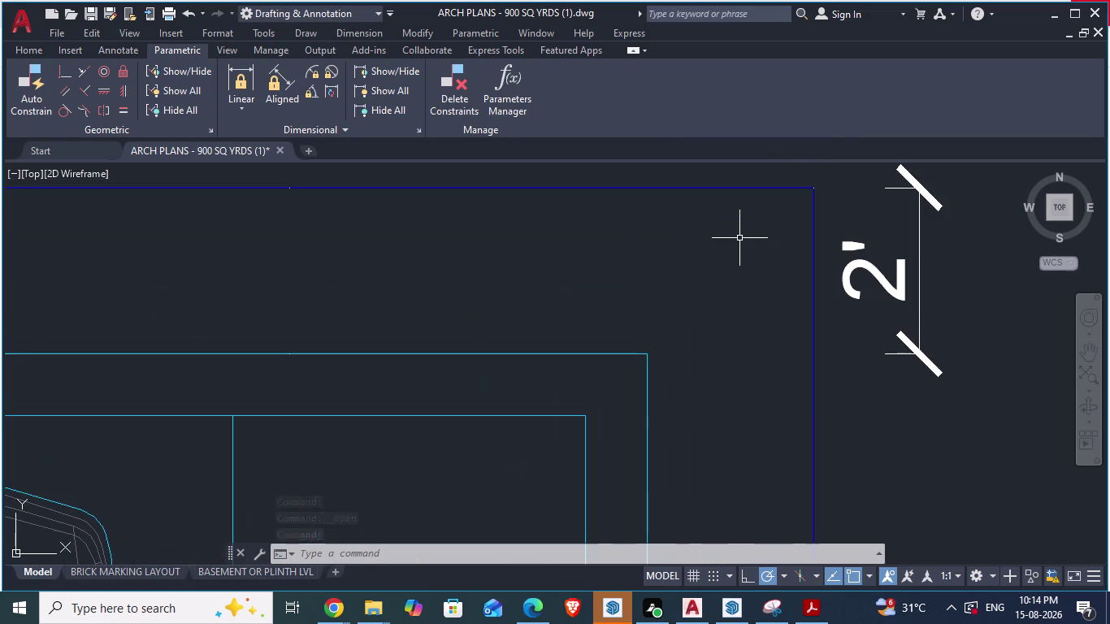
scroll(down, 3)
scroll(down, 3)
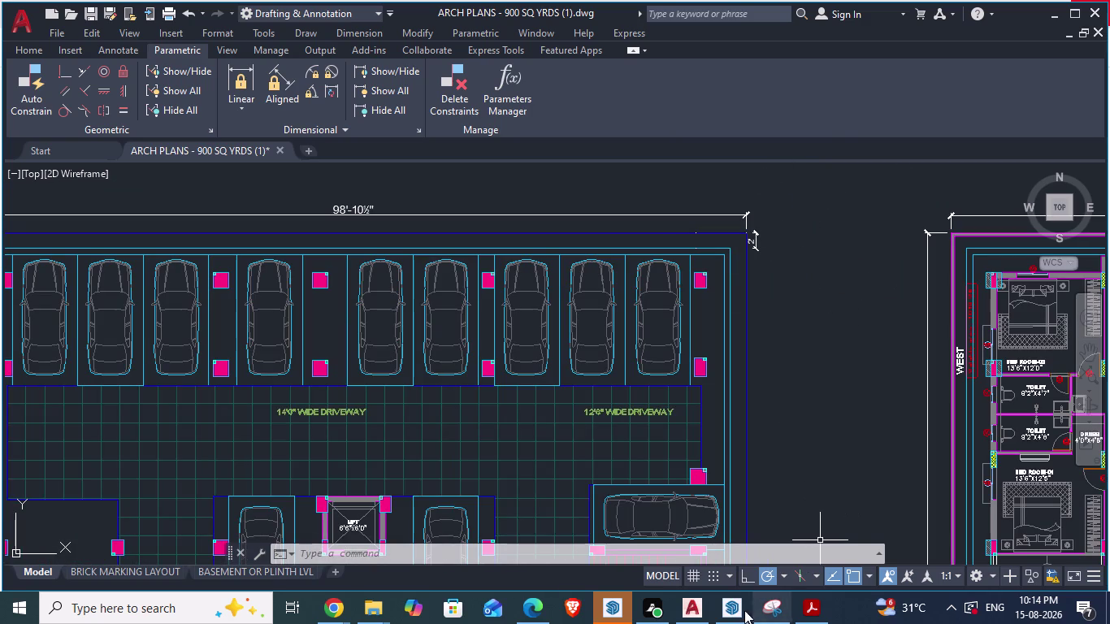
click(733, 614)
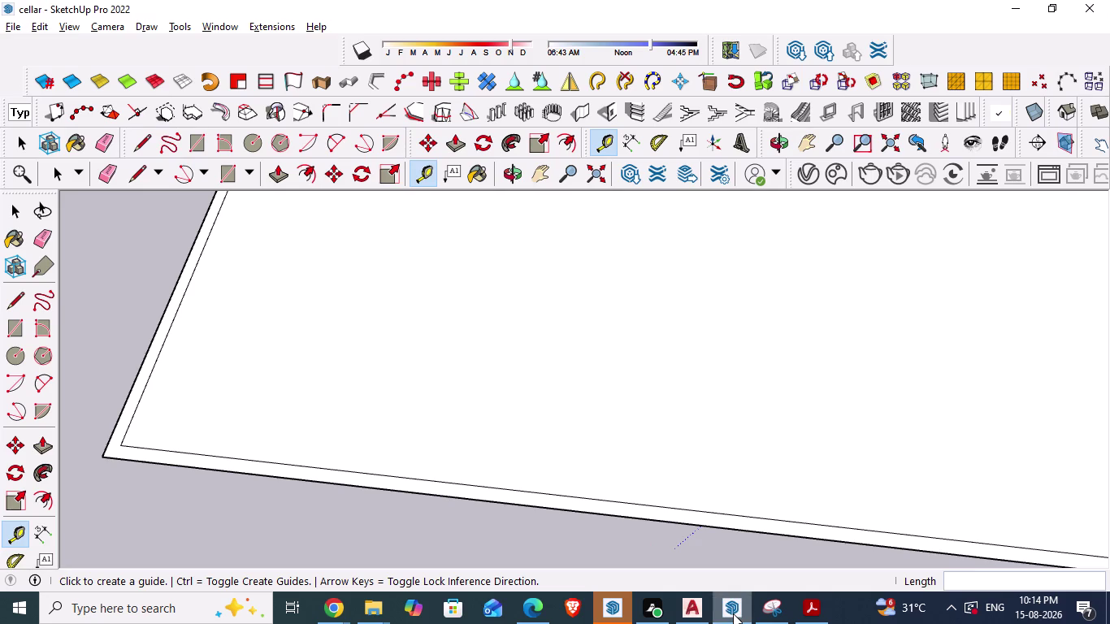
scroll(down, 3)
scroll(down, 3)
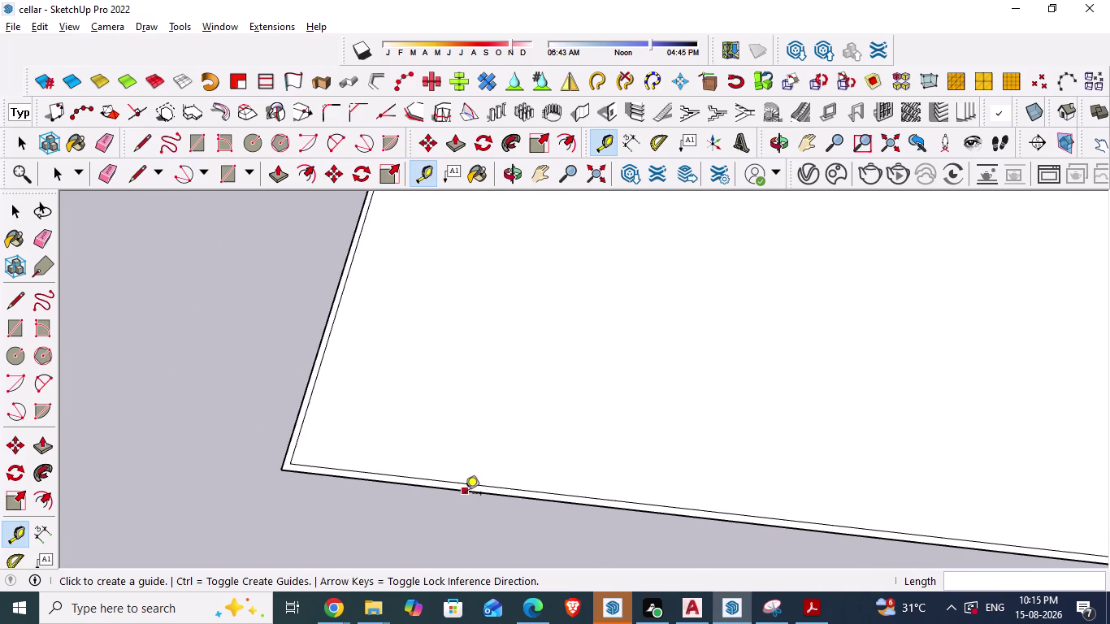
scroll(down, 3)
scroll(down, 3)
middle_drag(269, 541, 324, 545)
click(590, 181)
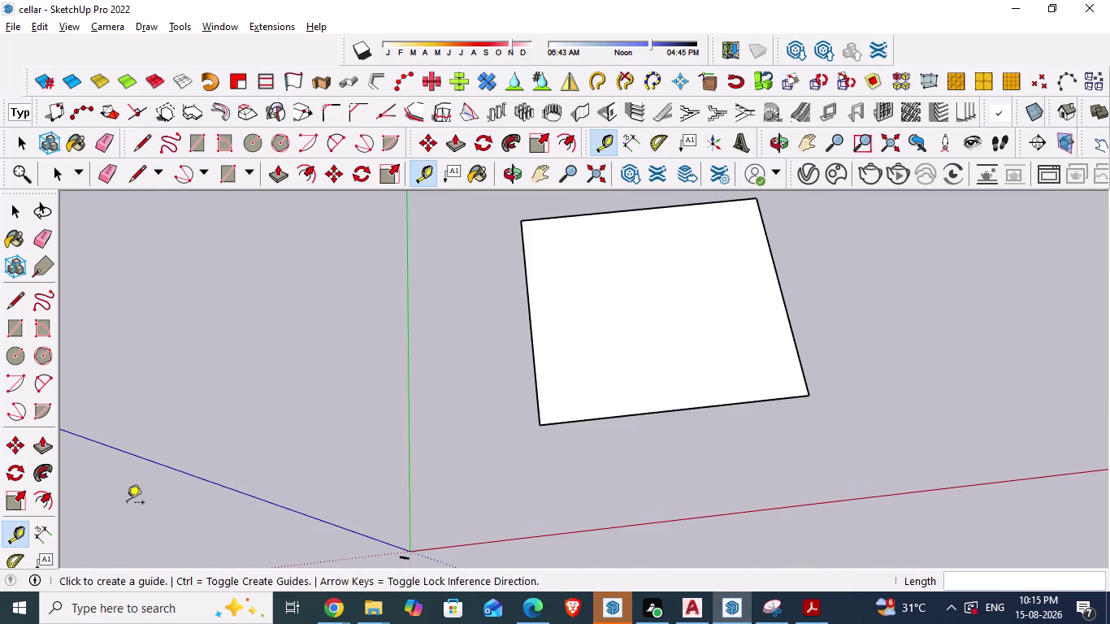
scroll(down, 3)
scroll(up, 3)
scroll(up, 3)
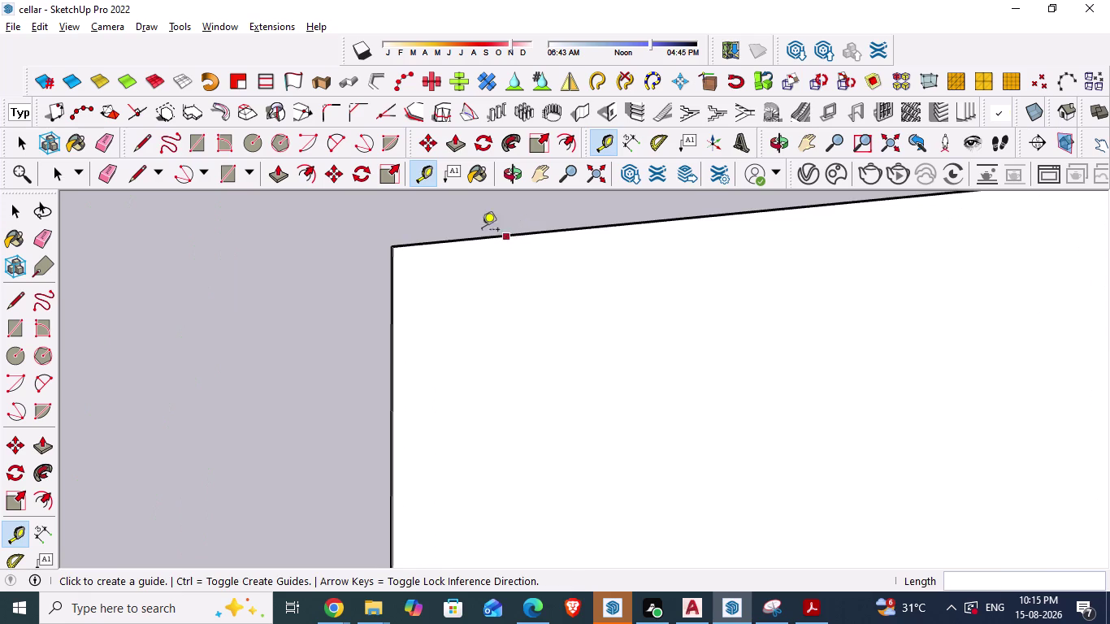
middle_drag(416, 292, 410, 355)
scroll(up, 3)
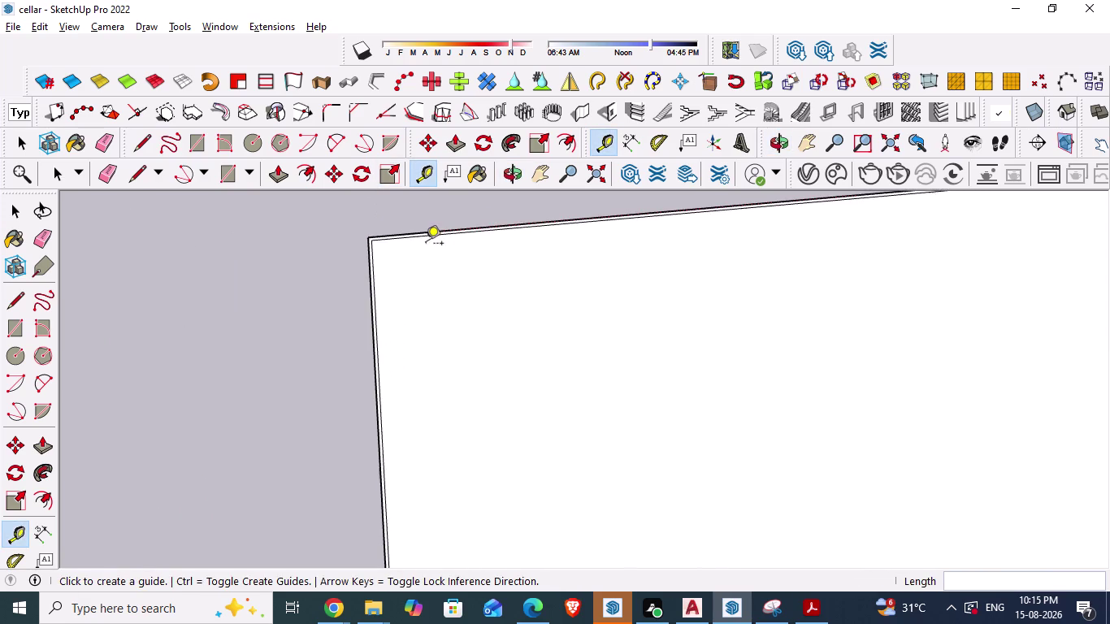
key(ctrl+z)
scroll(up, 3)
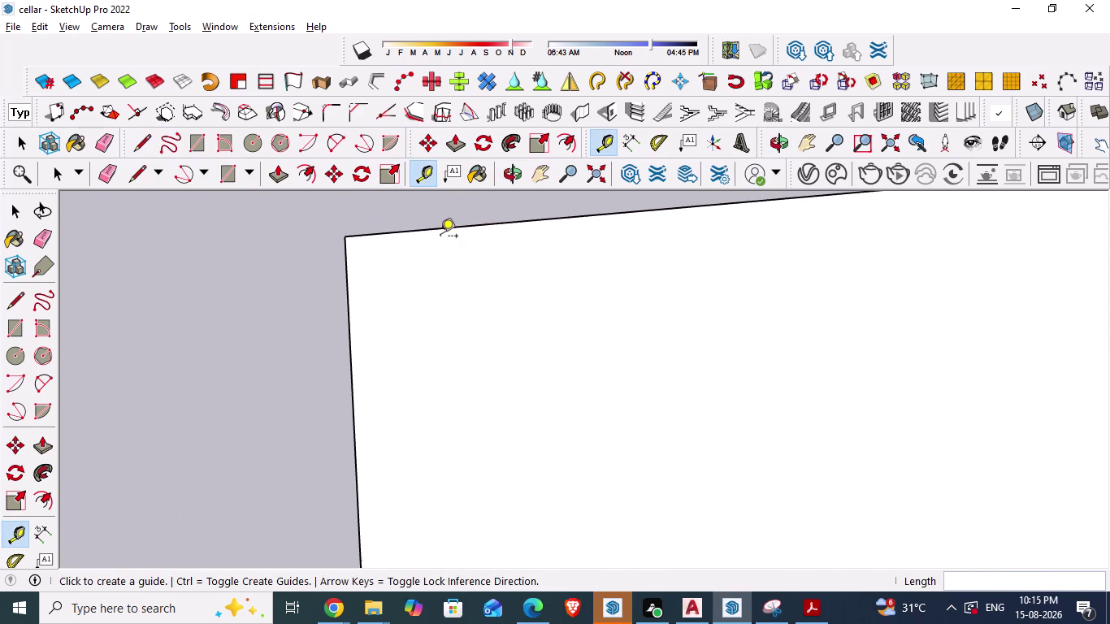
key(Escape)
key(o)
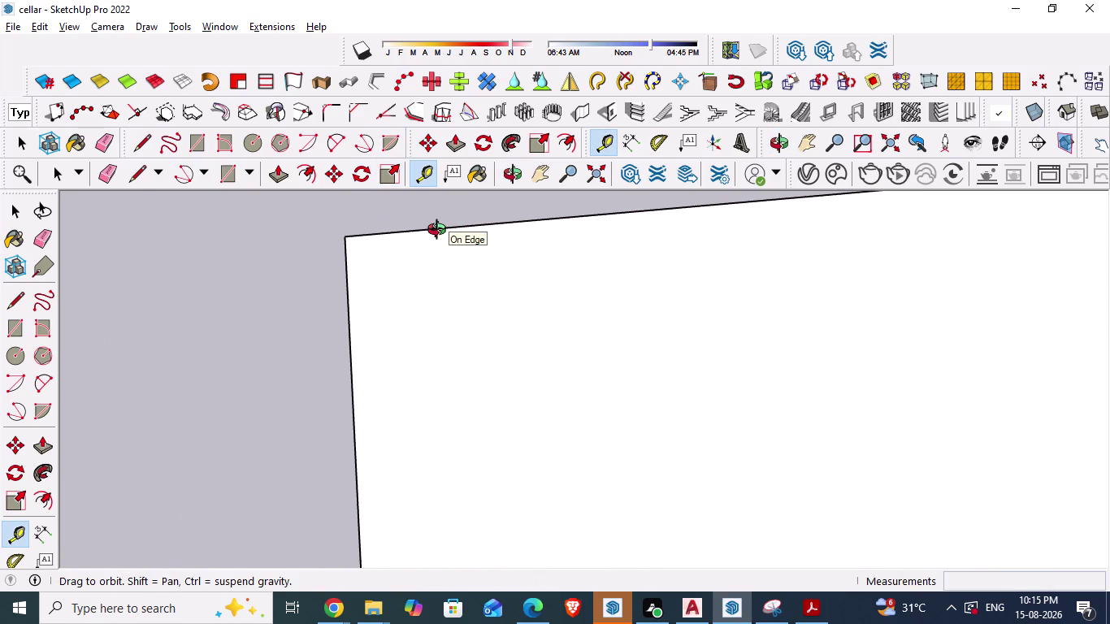
key(Return)
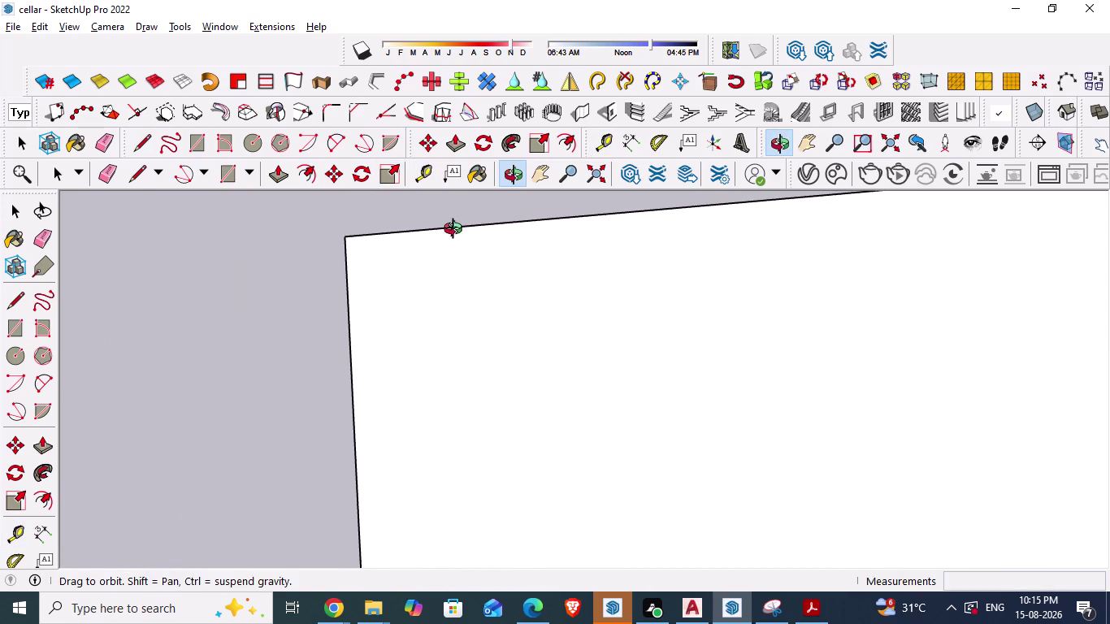
click(49, 501)
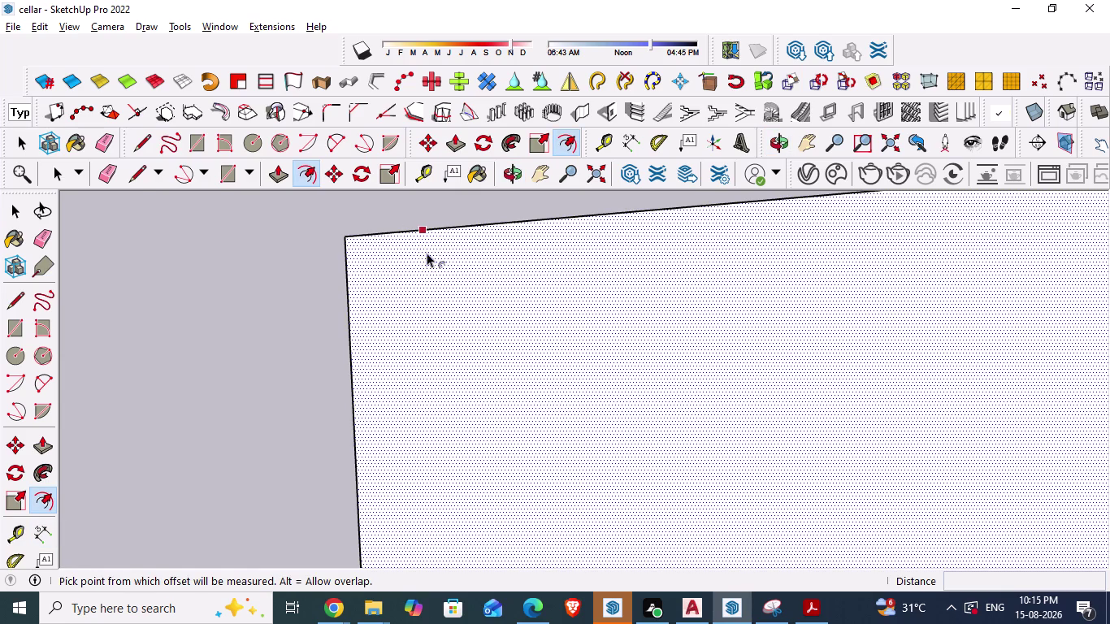
Offset the floor face's top edge inward by 2 feet.
click(432, 232)
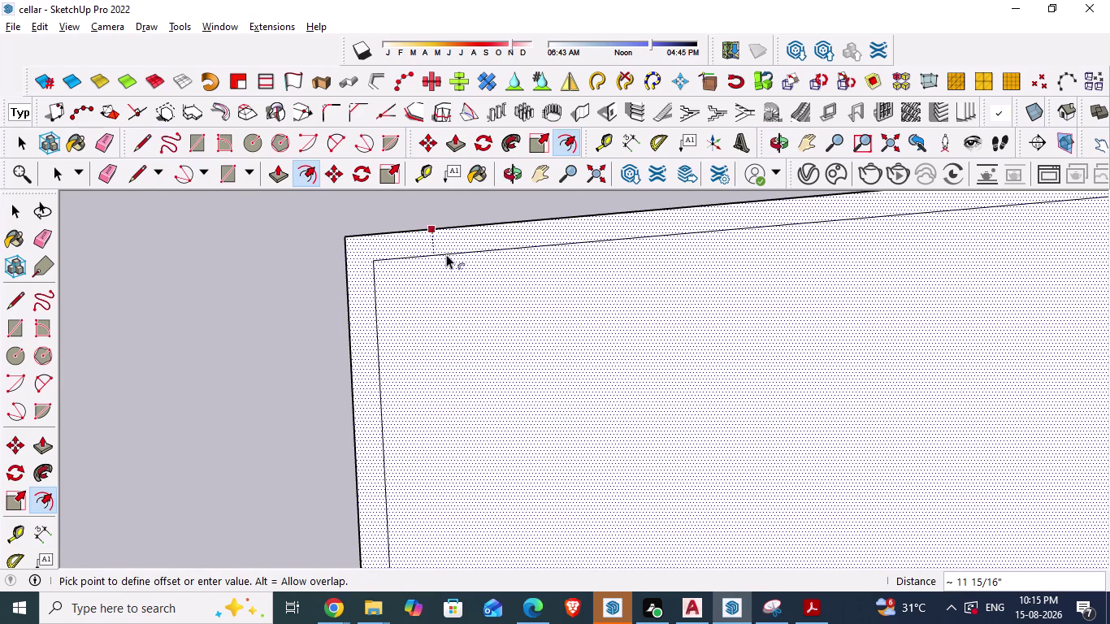
text(2')
key(Return)
Orbit and zoom out to check the whole floor outline, then save the model.
scroll(down, 3)
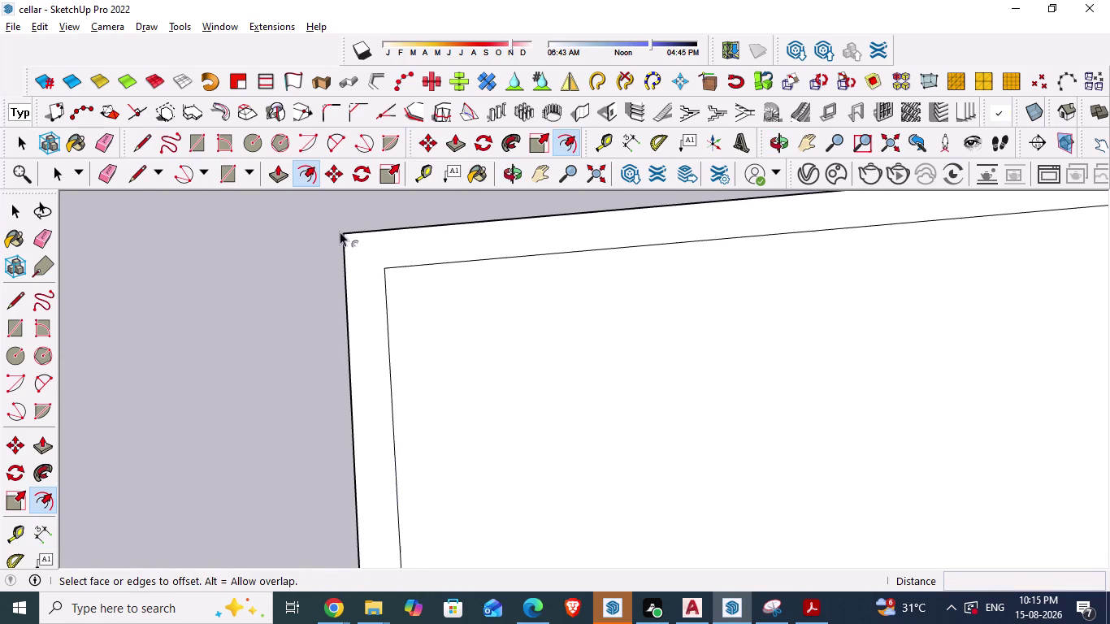
scroll(down, 3)
middle_drag(451, 334, 414, 357)
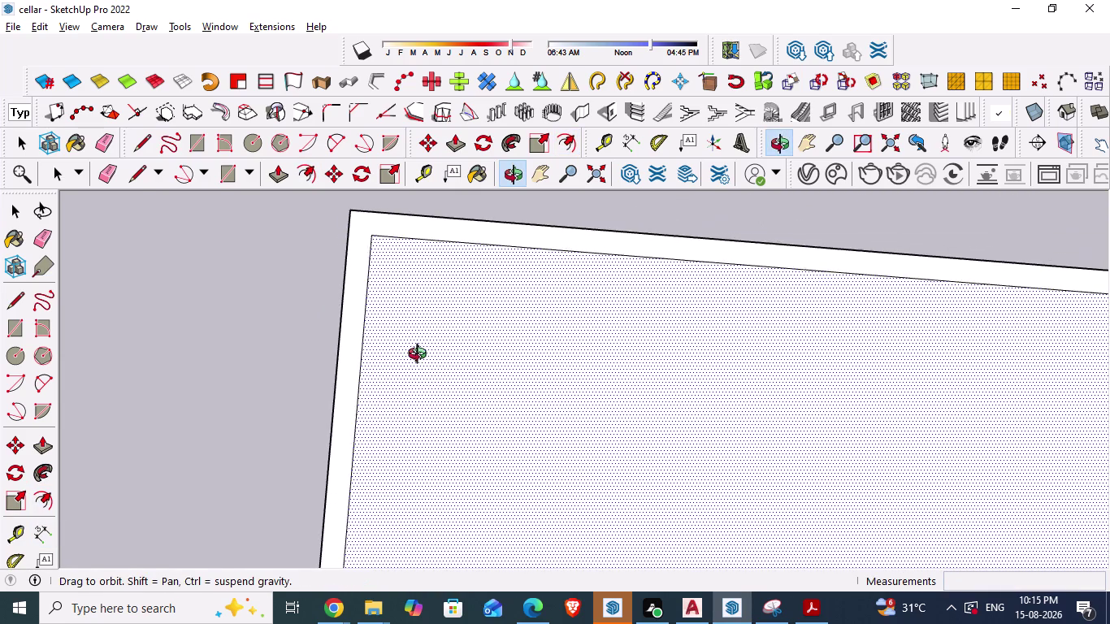
middle_drag(414, 357, 433, 353)
scroll(down, 3)
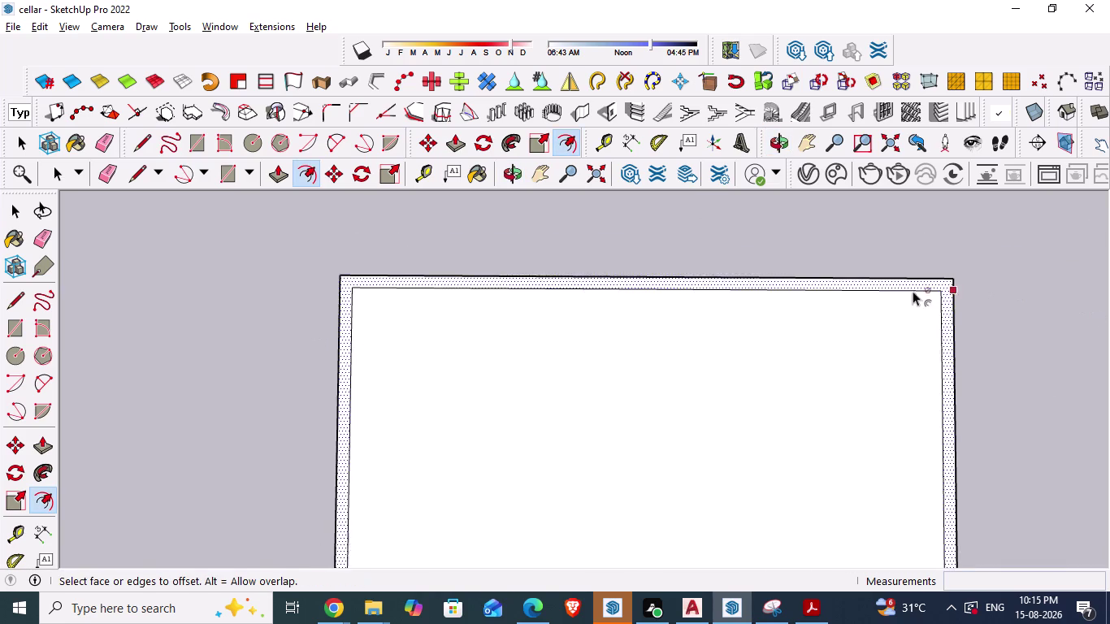
scroll(up, 3)
key(ctrl+s)
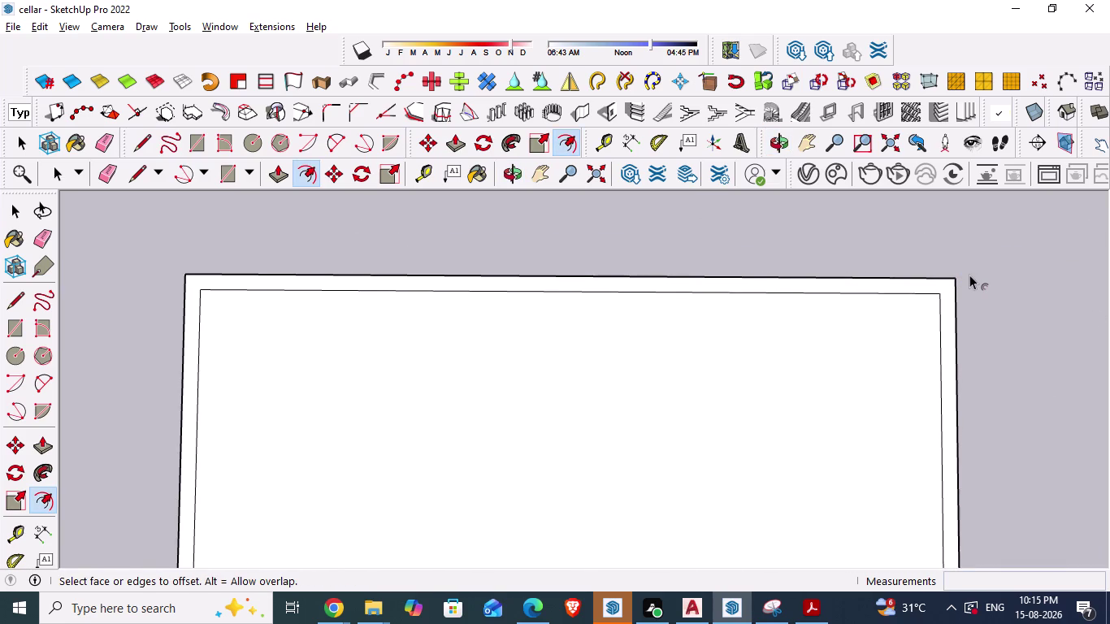
key(alt+Tab)
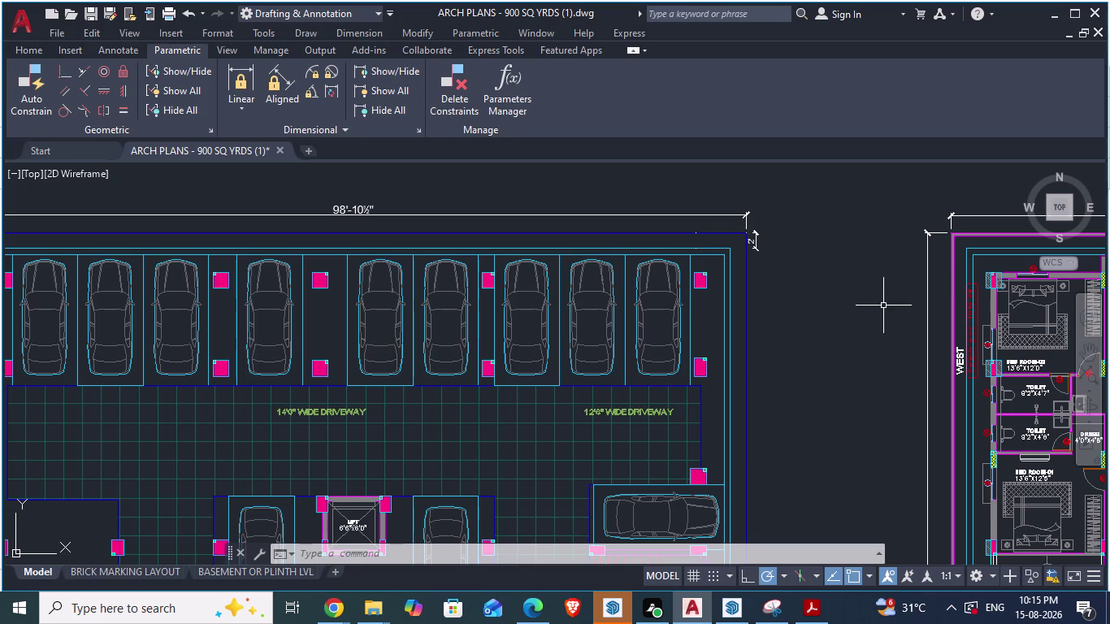
Start a DA aligned dimension on the border line, reading the 0'-9" gap.
scroll(up, 3)
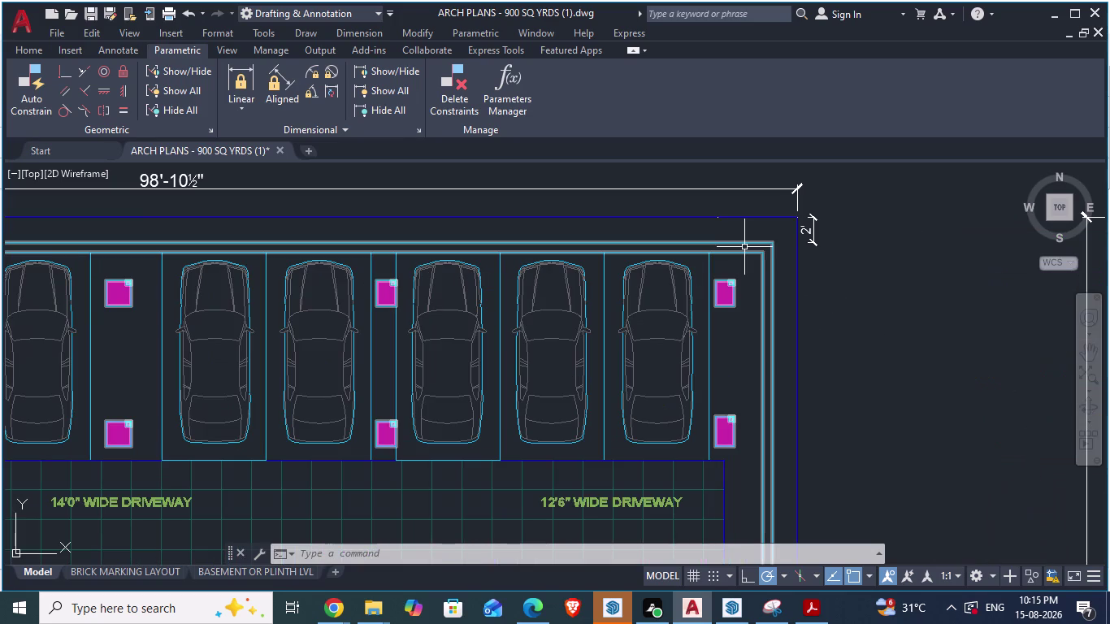
text(da)
key(Return)
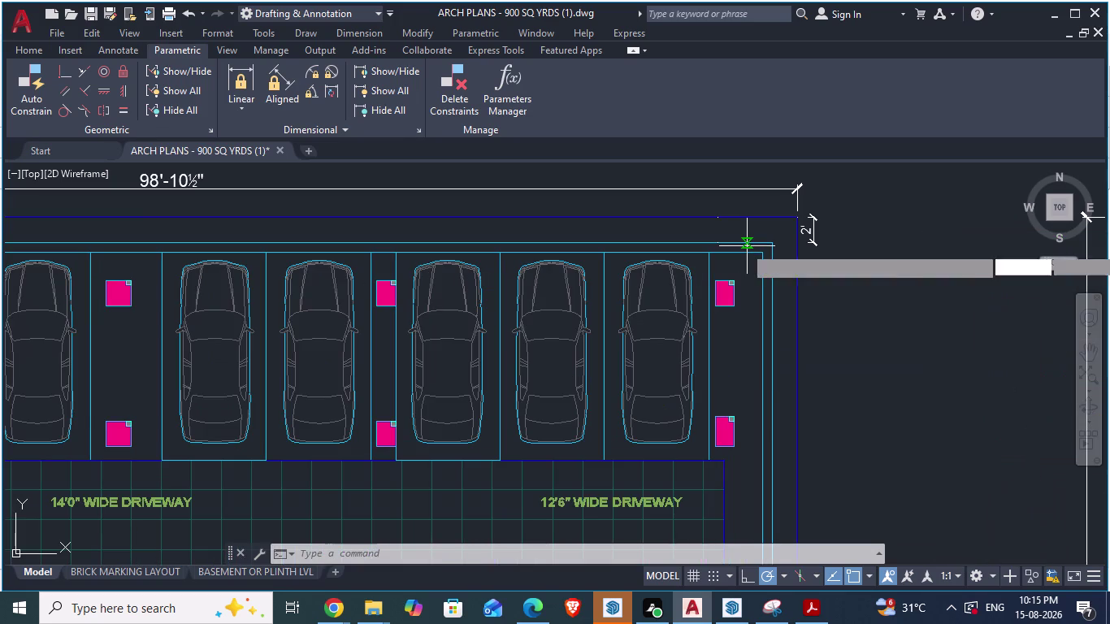
scroll(up, 3)
scroll(up, 3)
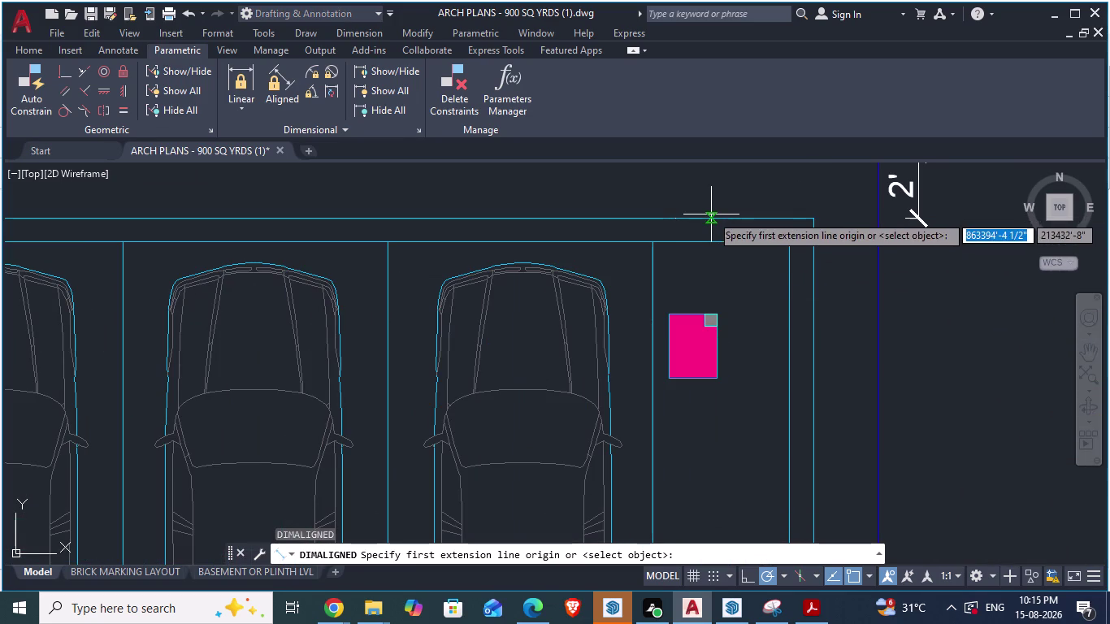
click(711, 217)
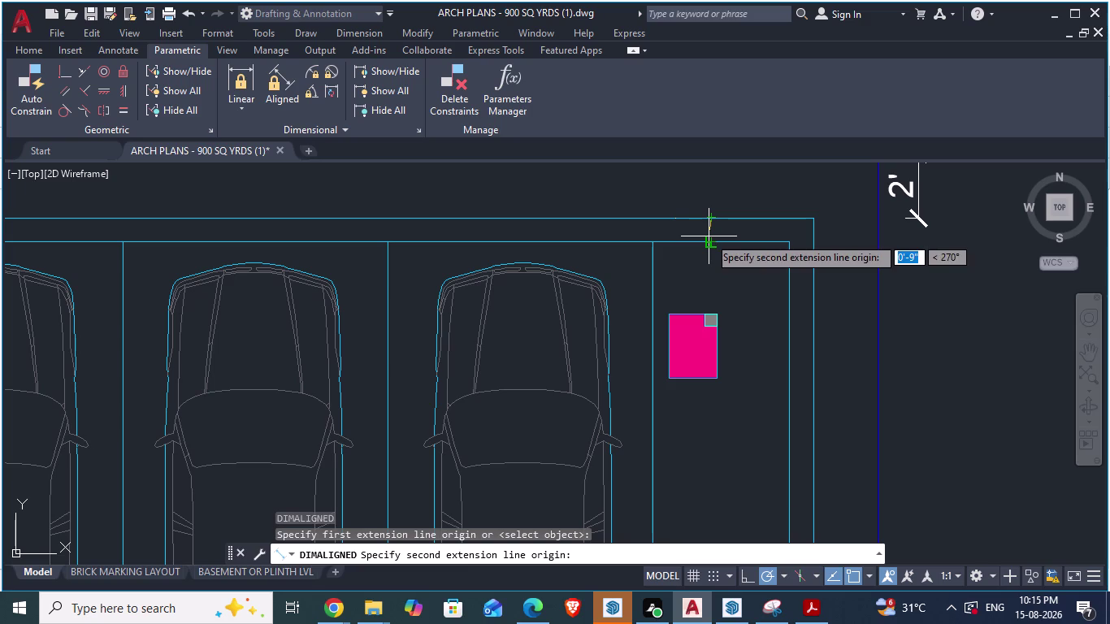
key(alt+Tab)
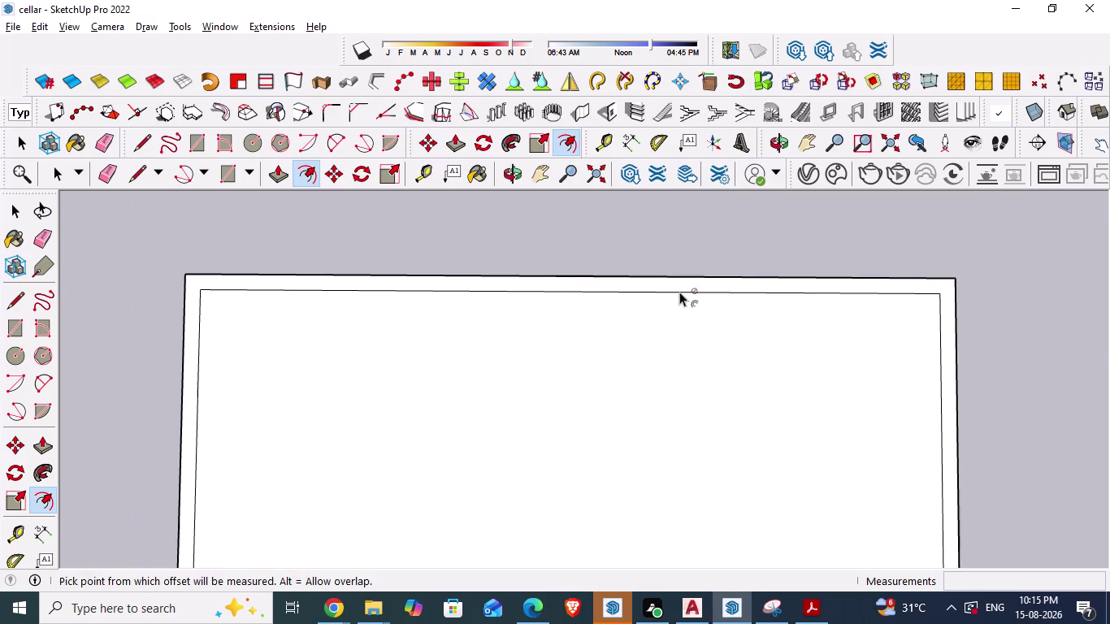
Offset the inner floor face inward by 9 inches, then switch back to AutoCAD.
click(675, 292)
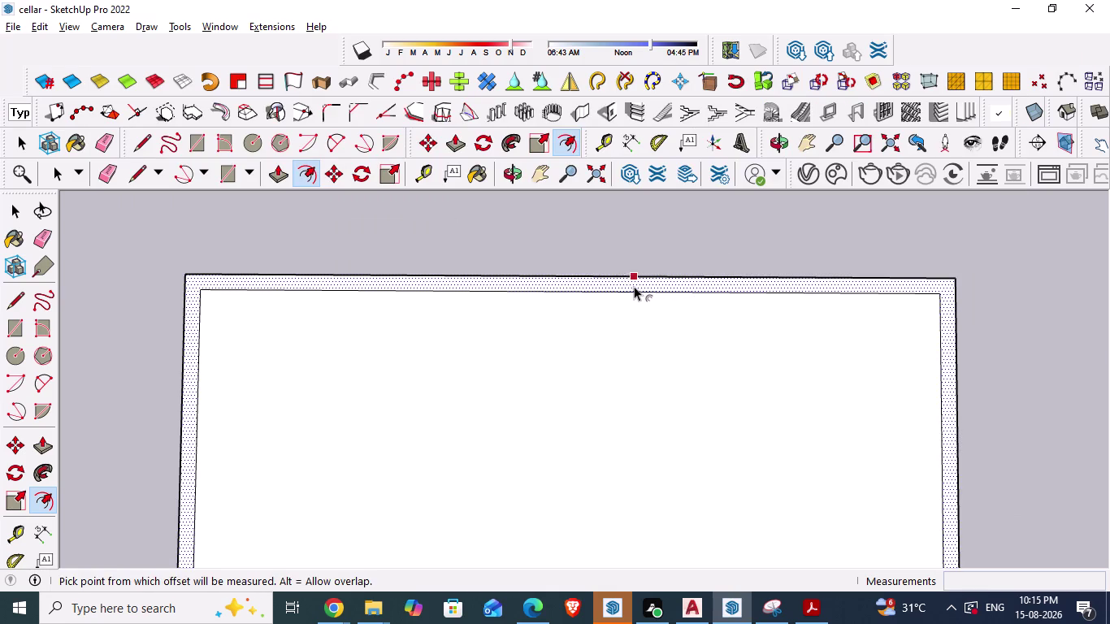
key(Escape)
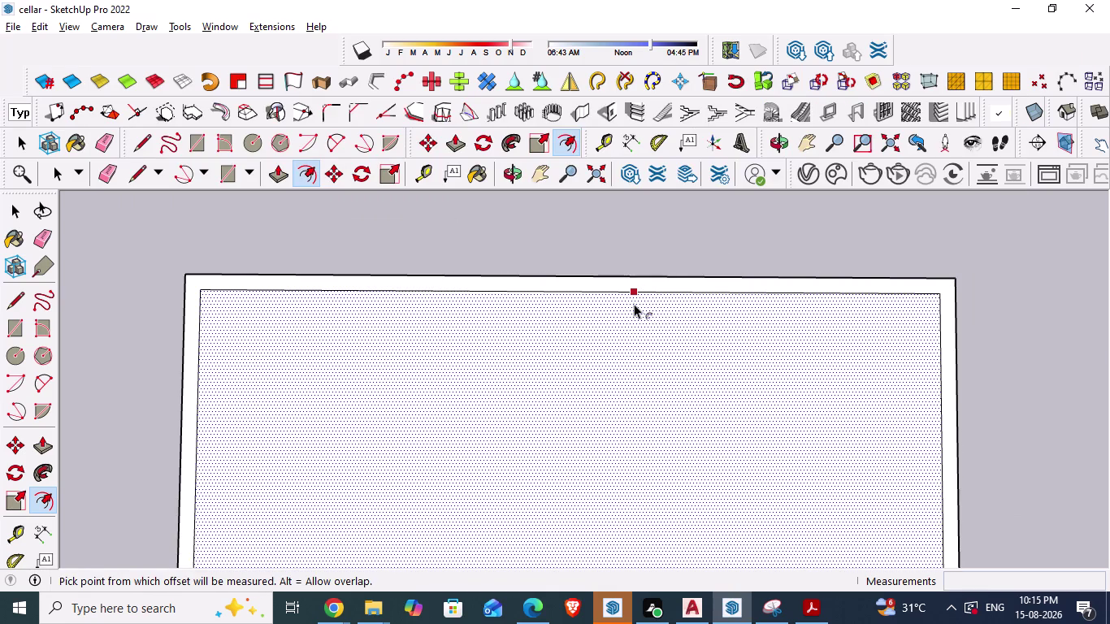
click(637, 295)
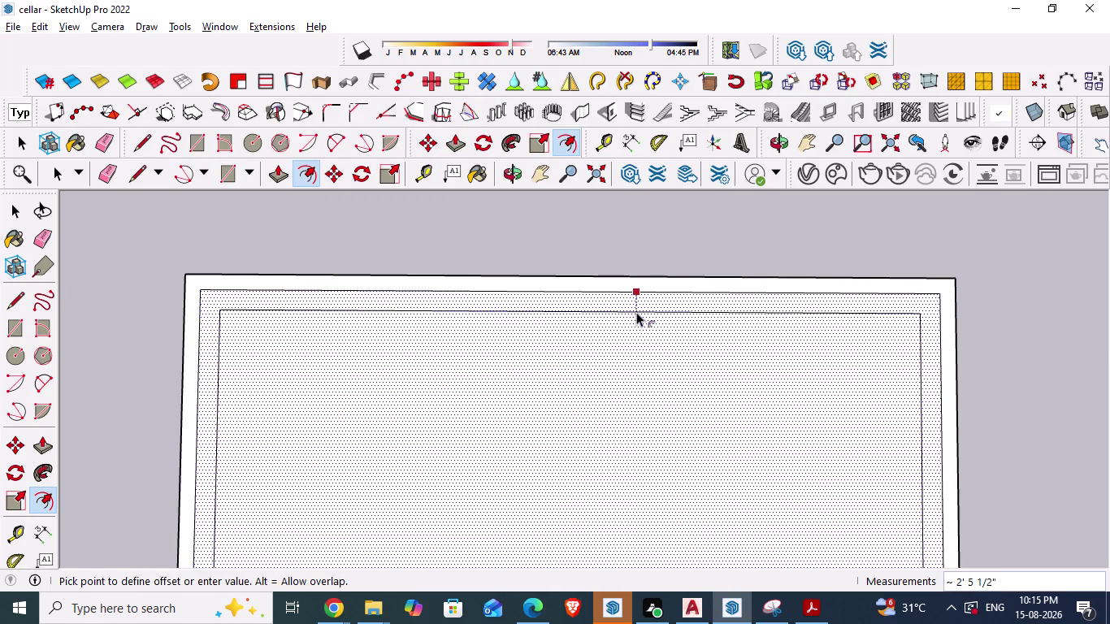
text(9")
key(Return)
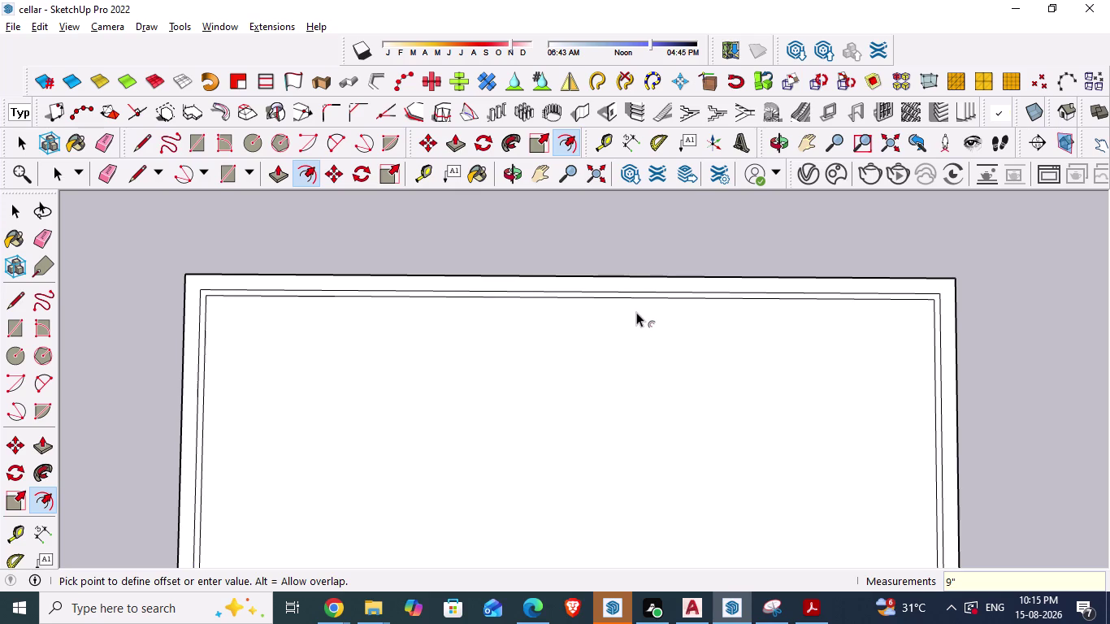
key(alt+Tab)
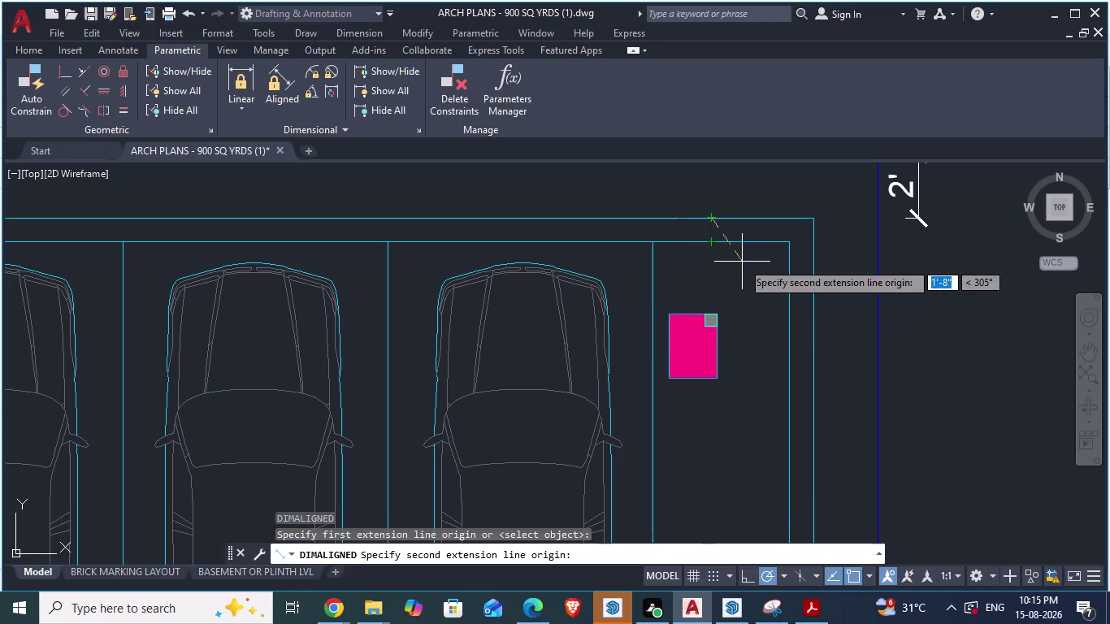
key(Escape)
scroll(down, 3)
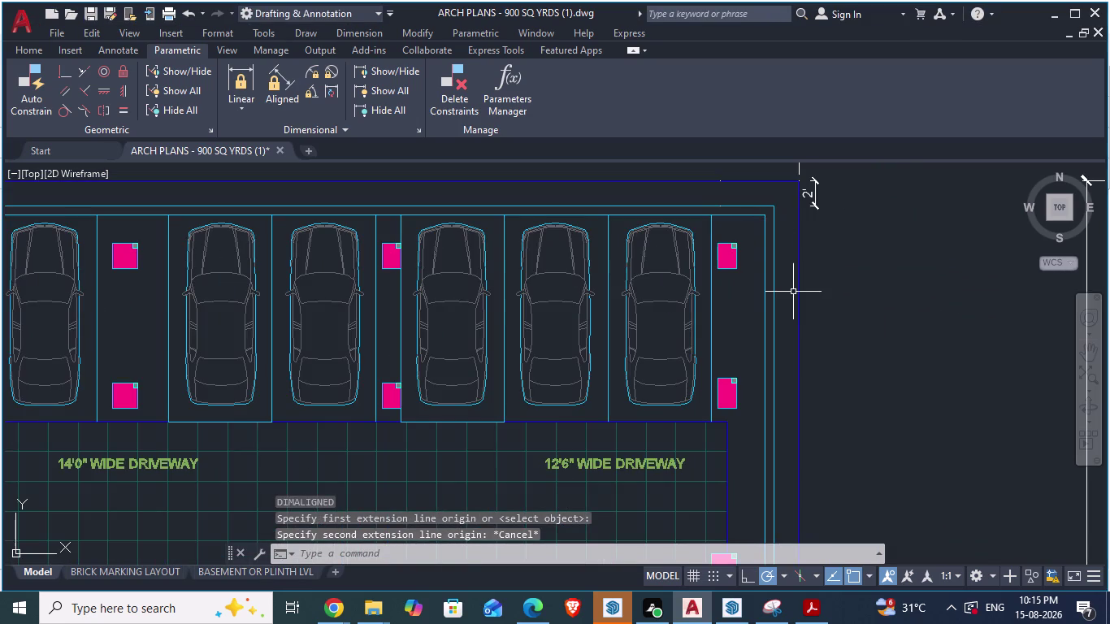
scroll(up, 3)
scroll(down, 3)
scroll(up, 3)
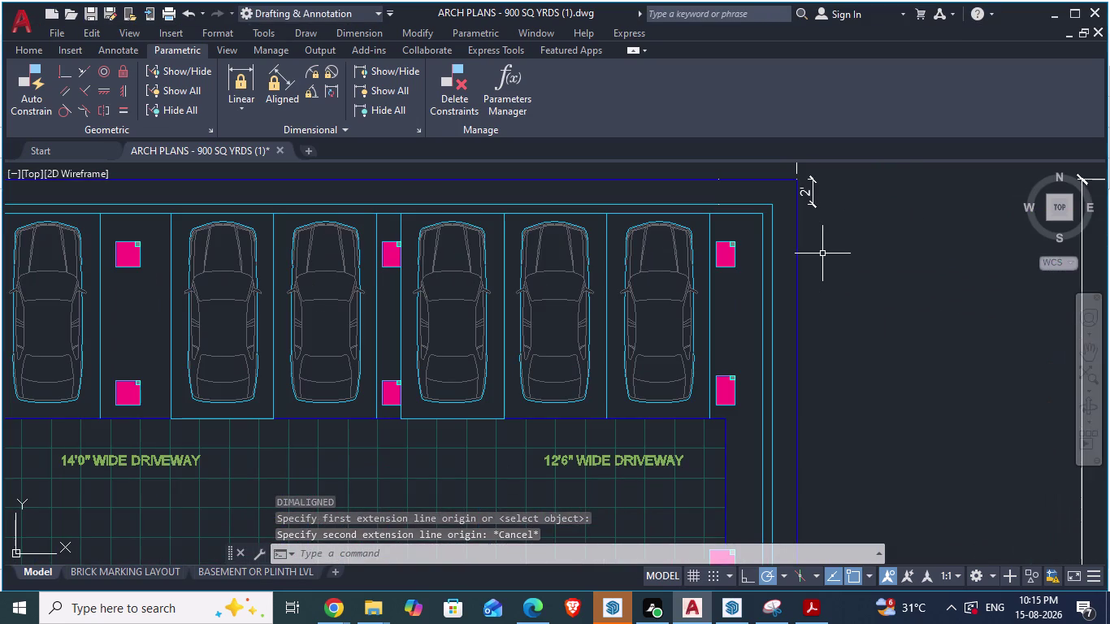
scroll(down, 3)
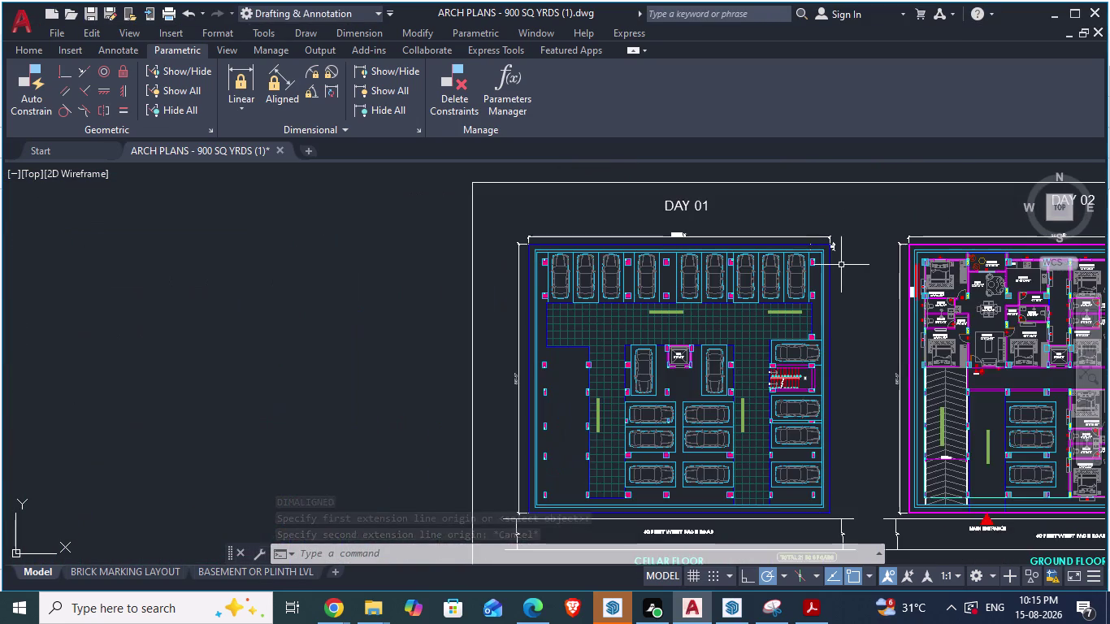
scroll(up, 3)
scroll(down, 3)
scroll(down, 3)
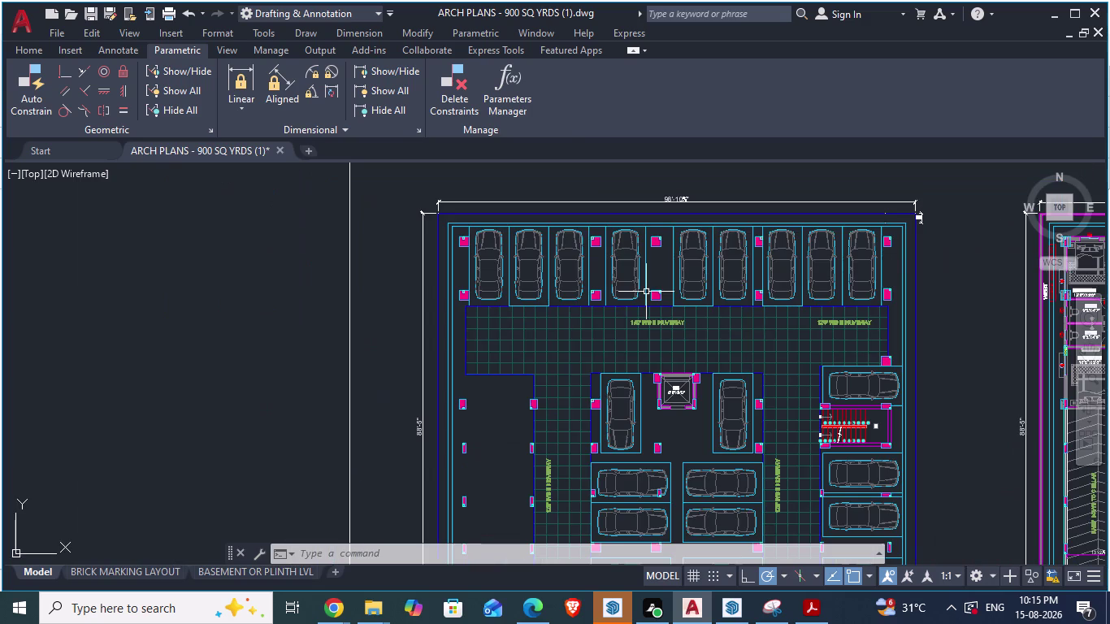
scroll(up, 3)
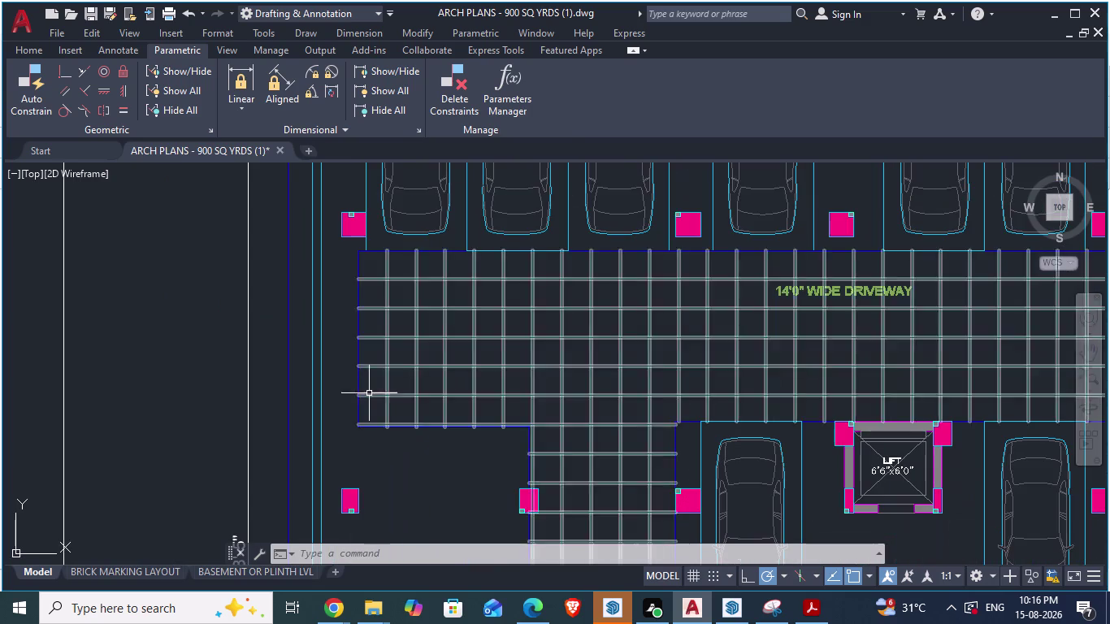
scroll(down, 3)
scroll(up, 3)
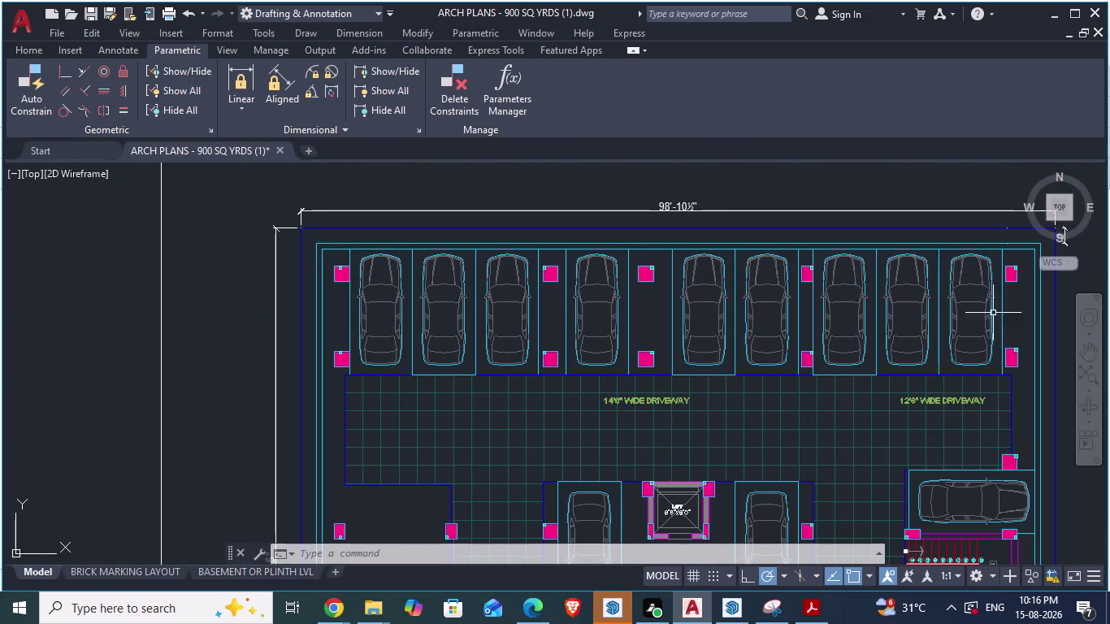
scroll(down, 3)
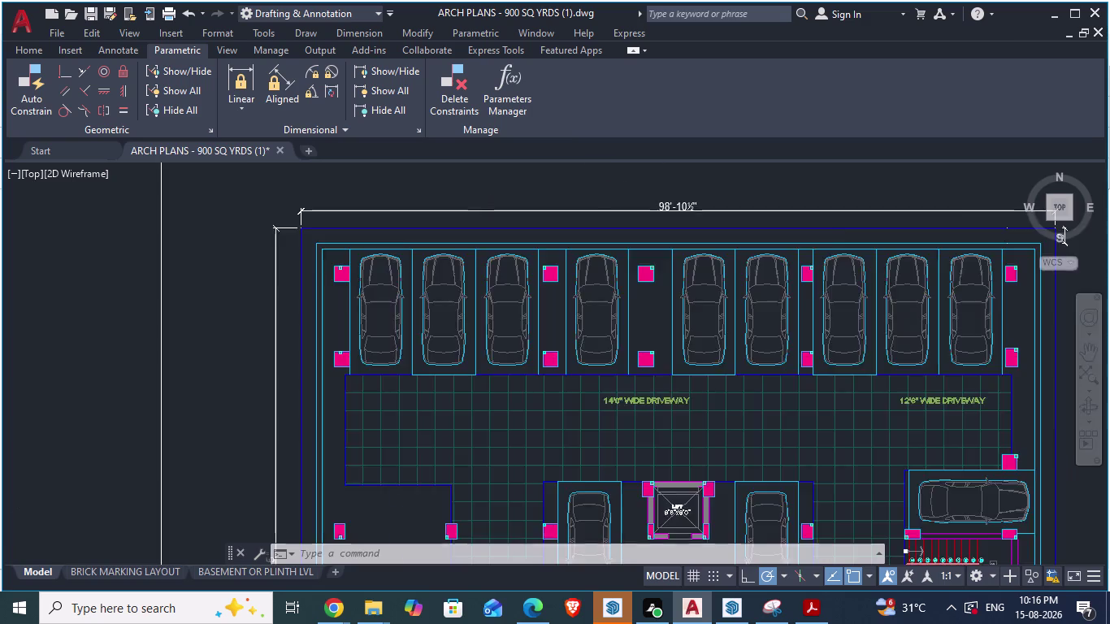
scroll(down, 3)
scroll(up, 3)
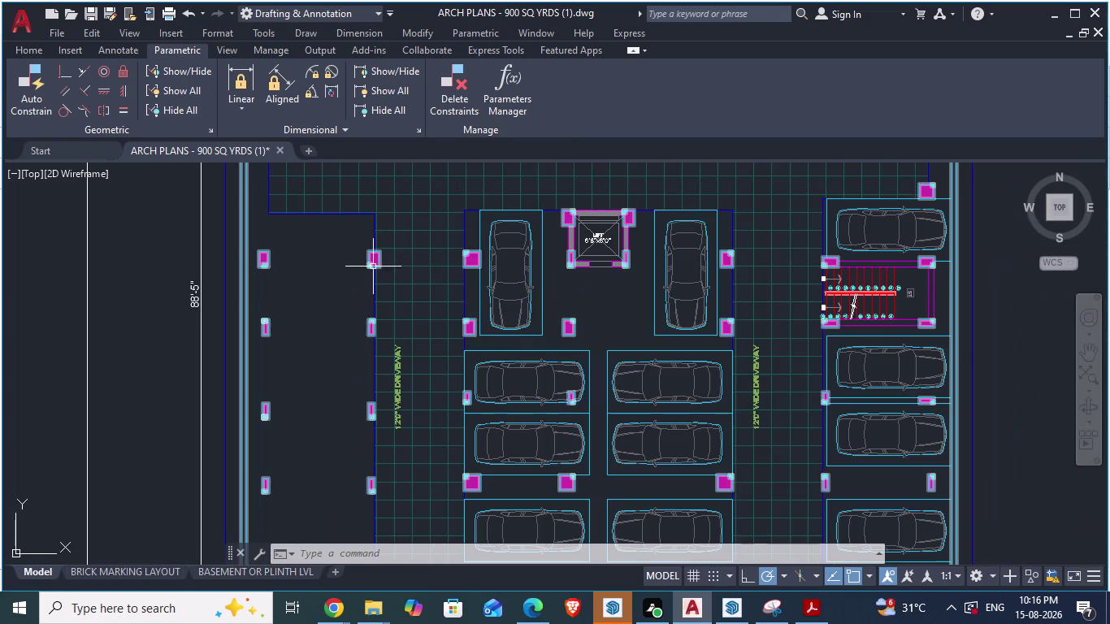
scroll(down, 3)
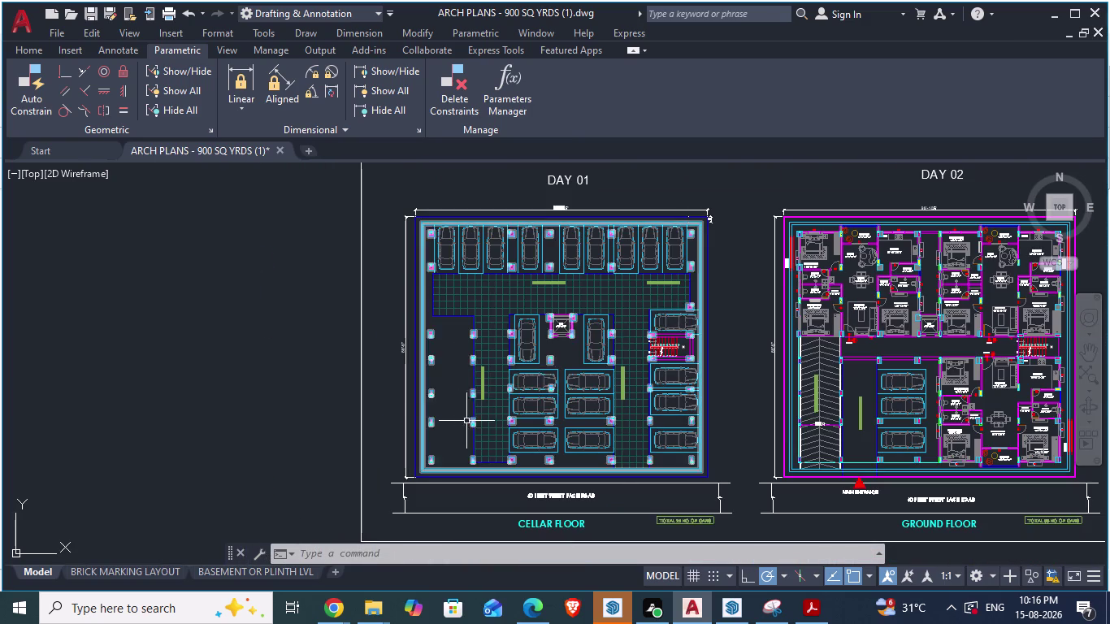
scroll(up, 3)
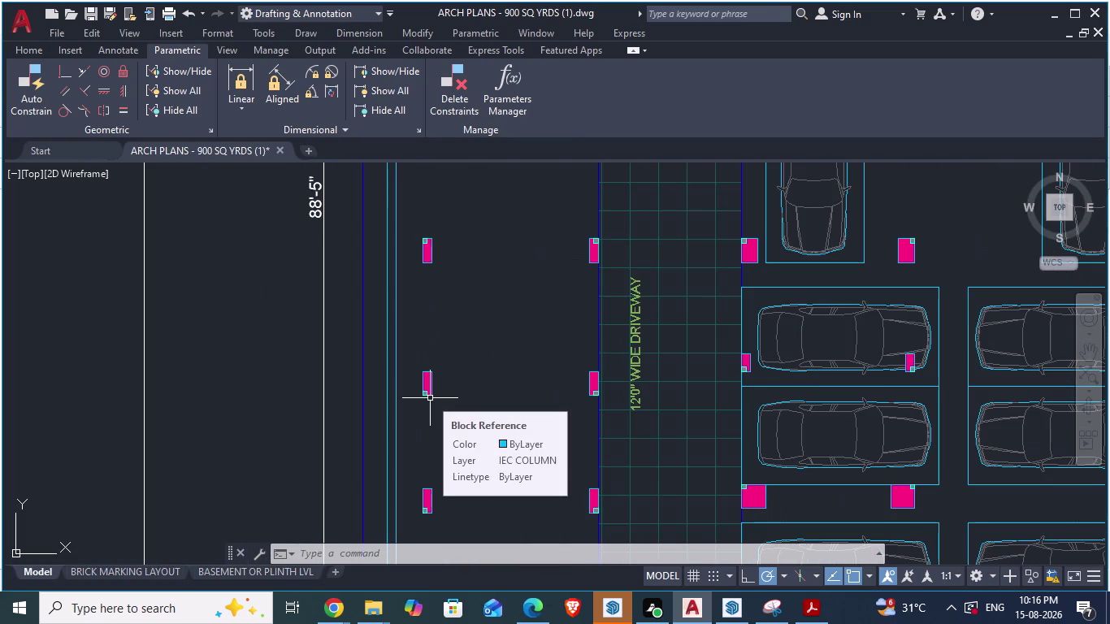
scroll(down, 3)
scroll(up, 3)
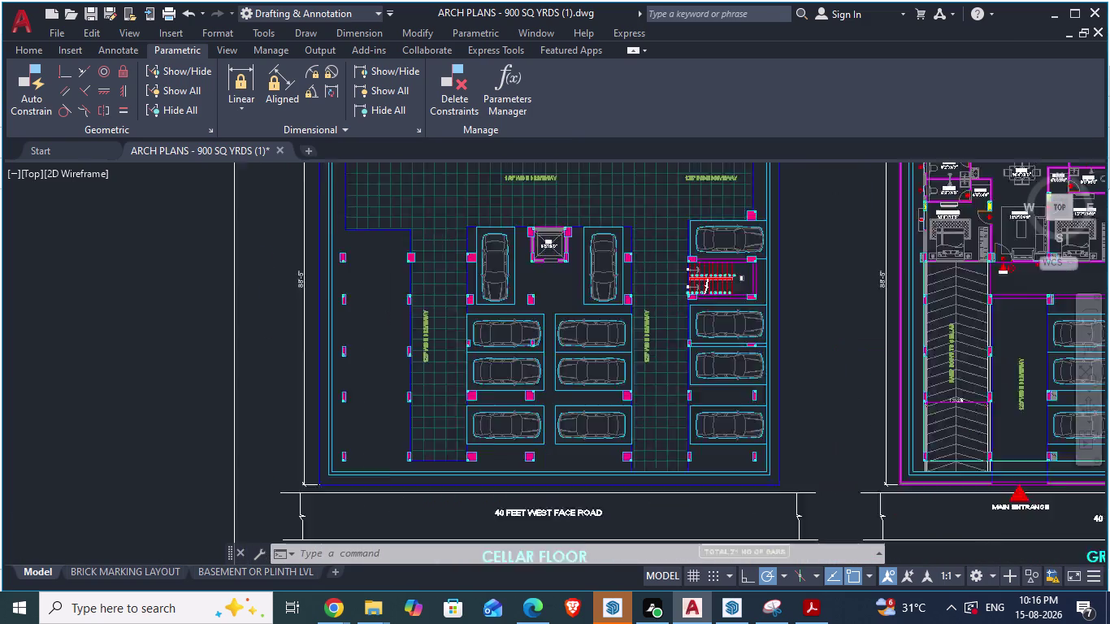
scroll(up, 3)
scroll(down, 3)
scroll(up, 3)
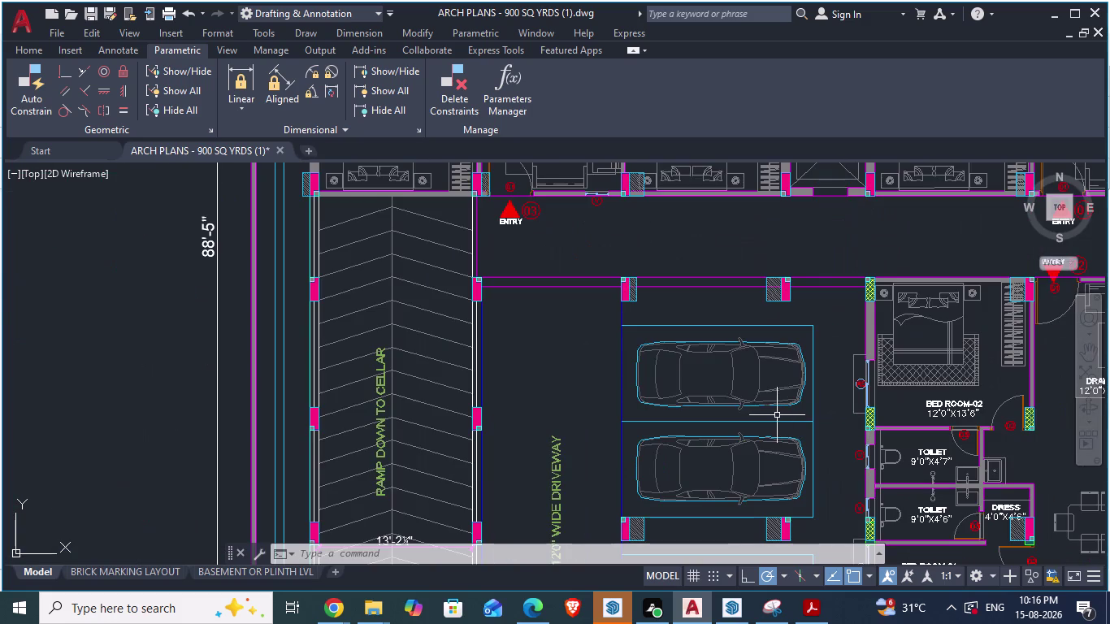
scroll(down, 3)
scroll(up, 3)
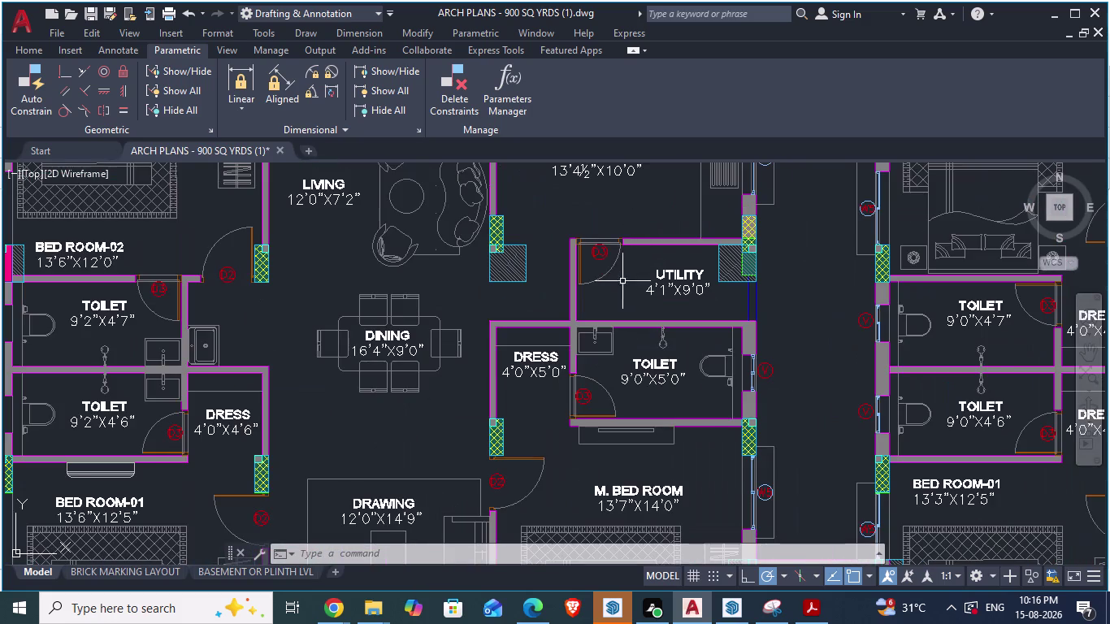
scroll(down, 3)
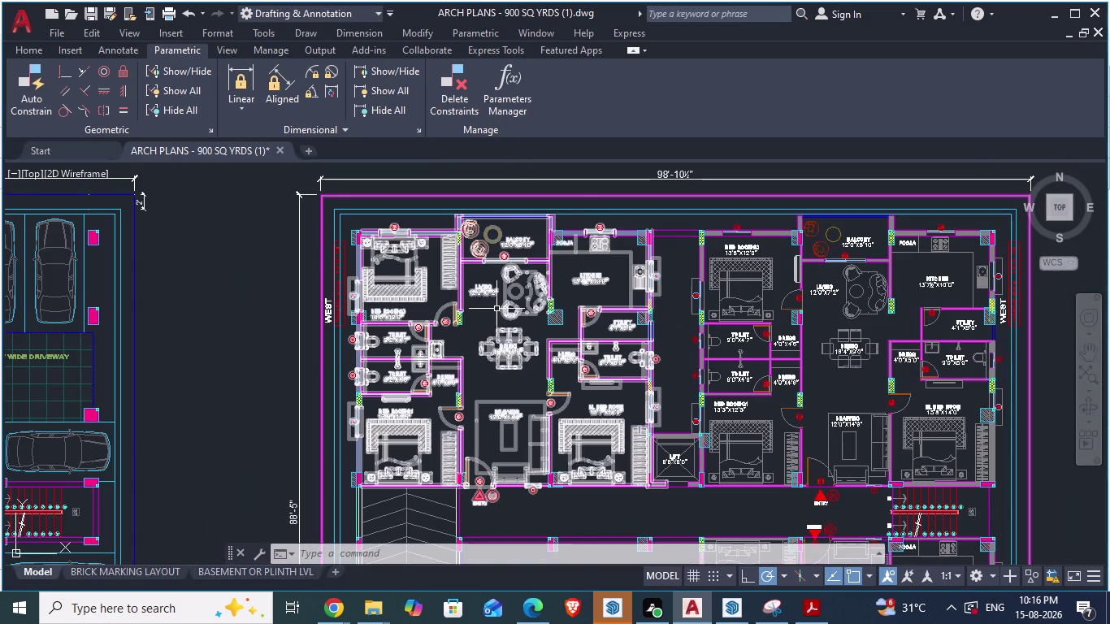
scroll(up, 3)
scroll(down, 3)
scroll(up, 3)
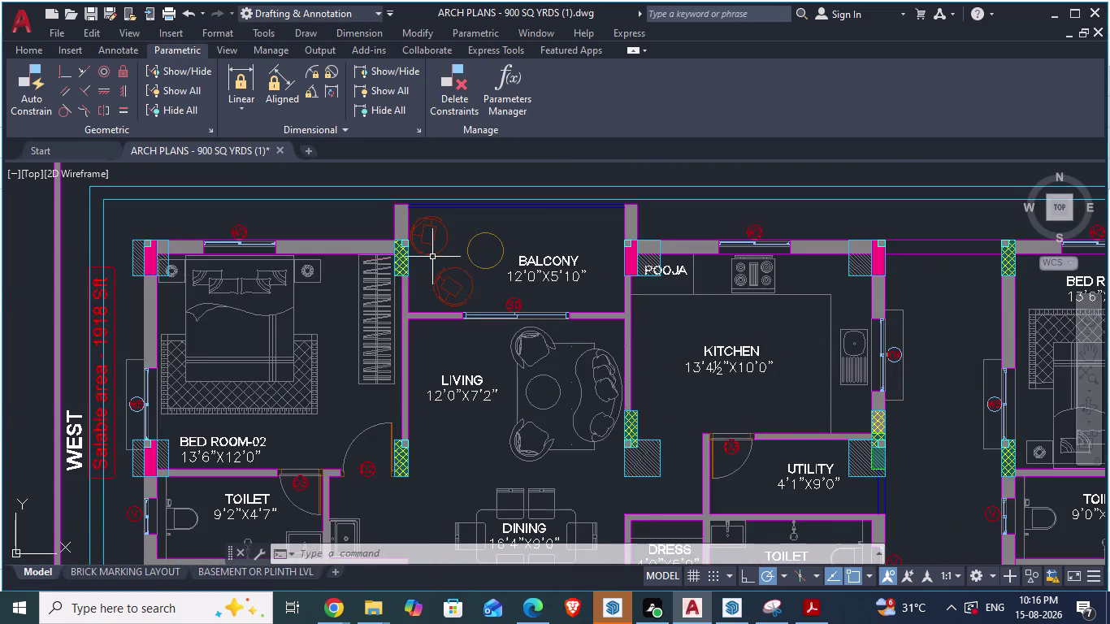
scroll(up, 3)
scroll(down, 3)
scroll(up, 3)
scroll(down, 3)
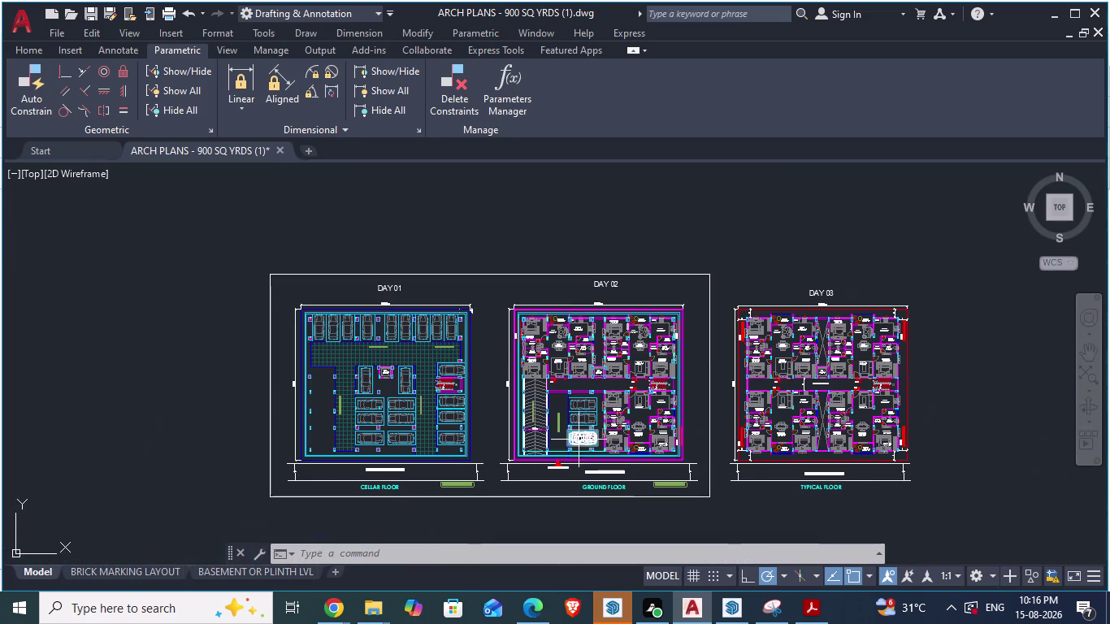
scroll(up, 3)
scroll(down, 3)
scroll(up, 3)
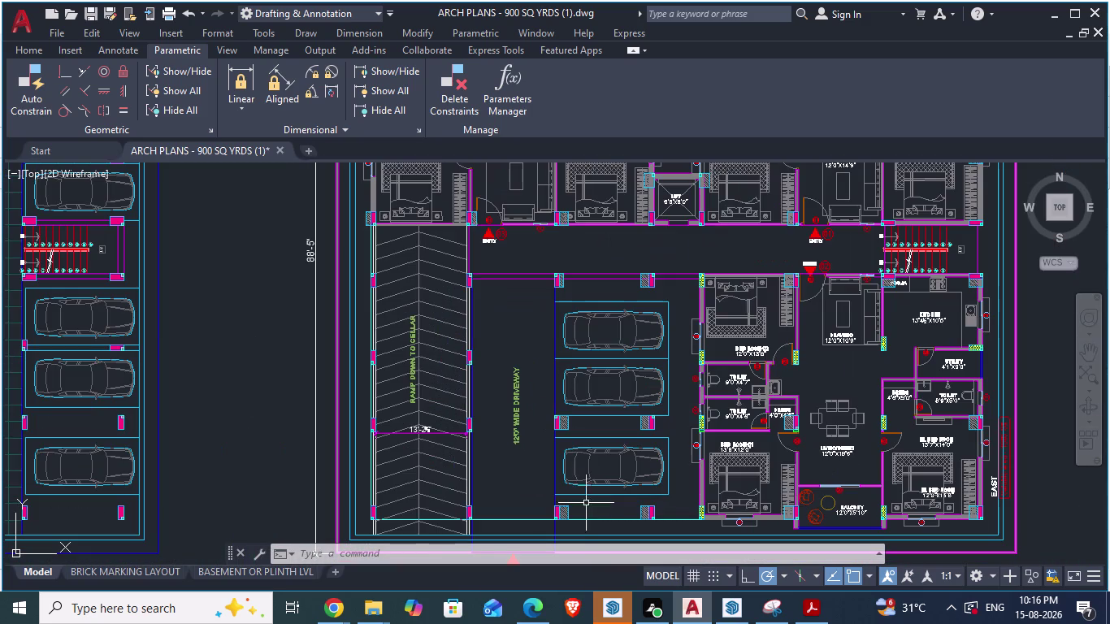
scroll(up, 3)
scroll(down, 3)
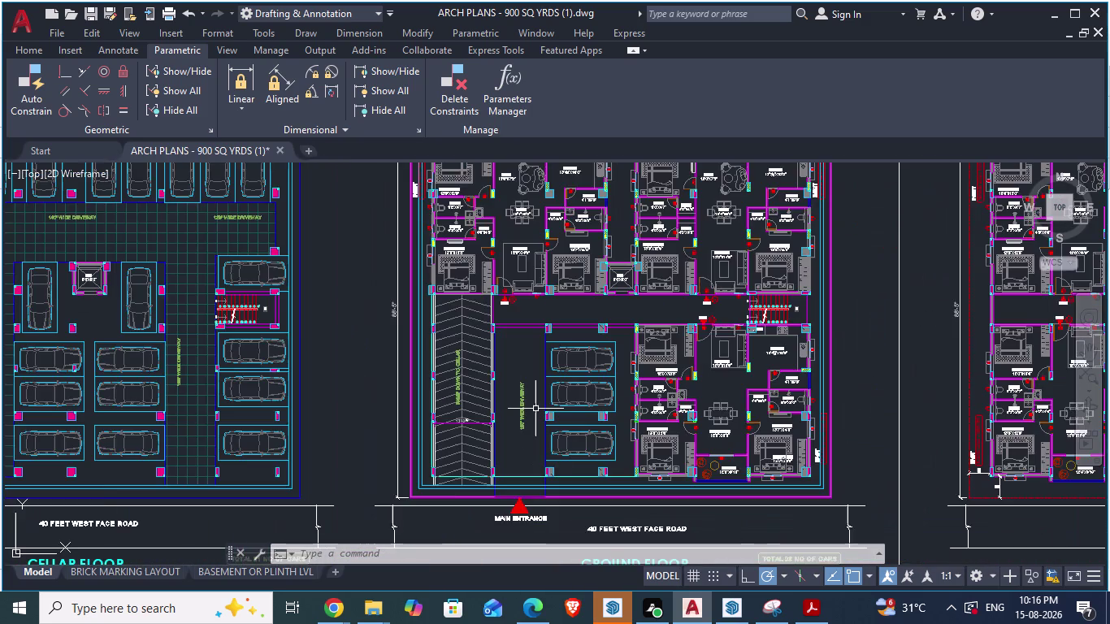
scroll(down, 3)
scroll(up, 3)
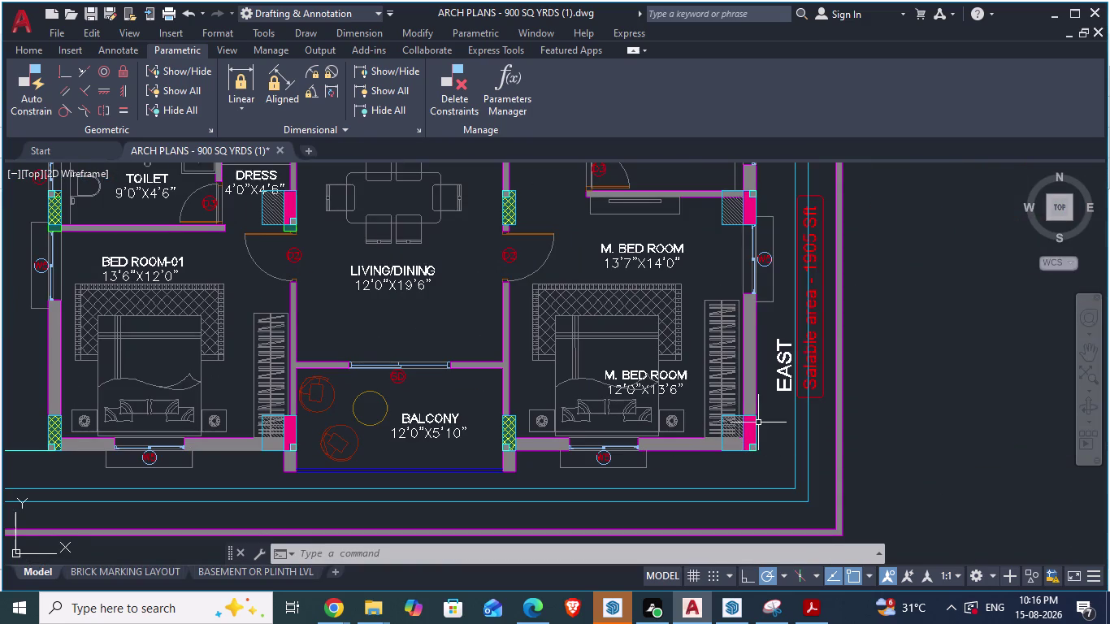
scroll(down, 3)
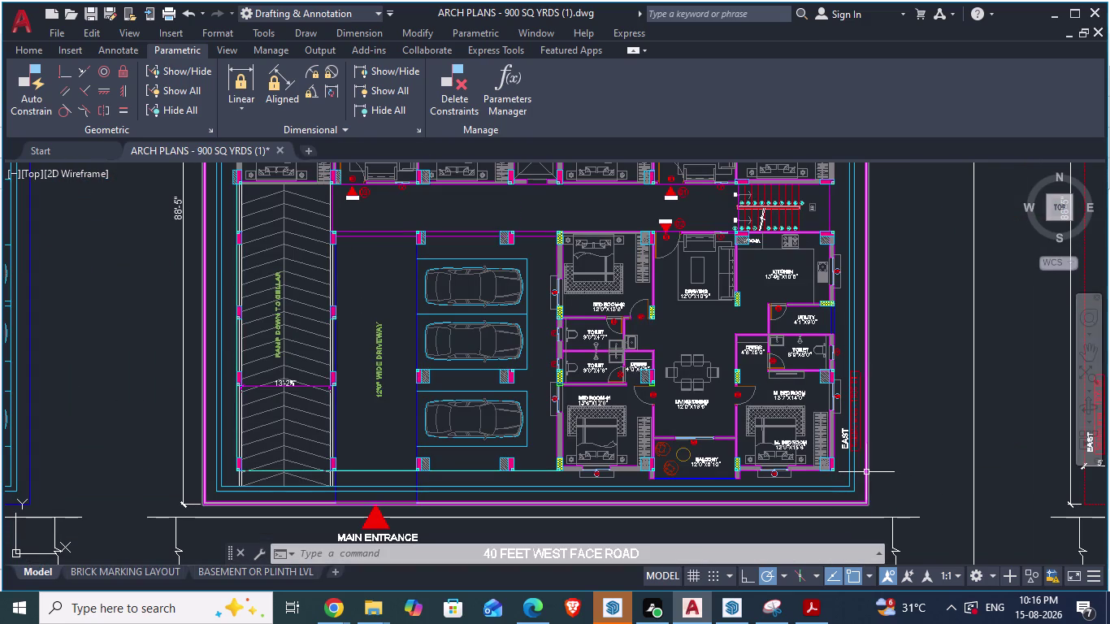
scroll(down, 3)
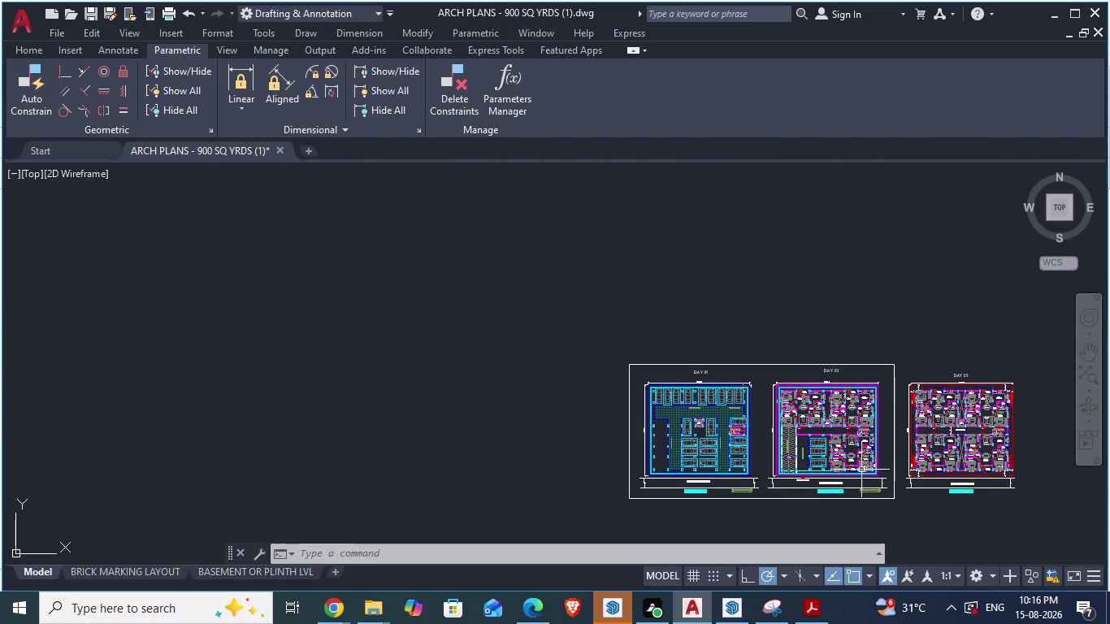
scroll(up, 3)
scroll(down, 3)
scroll(up, 3)
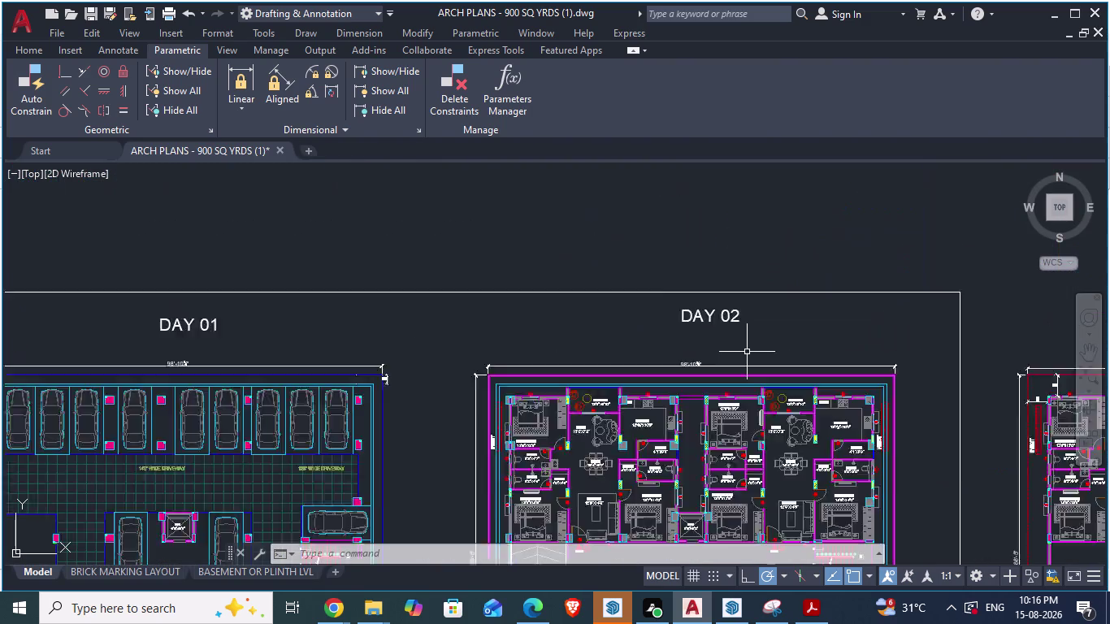
scroll(up, 3)
scroll(down, 3)
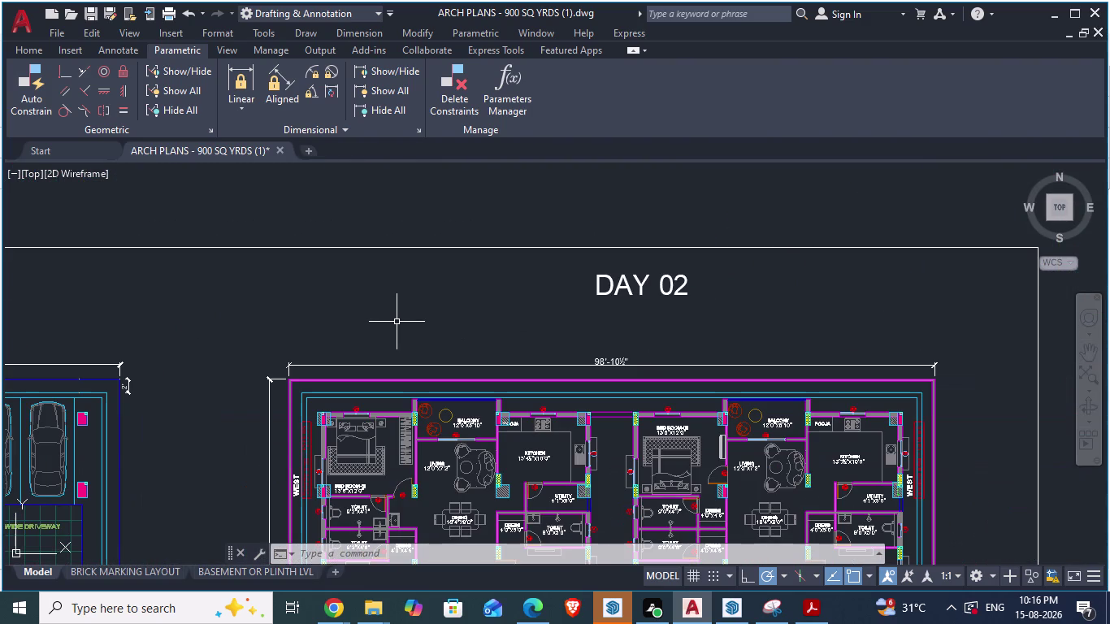
scroll(up, 3)
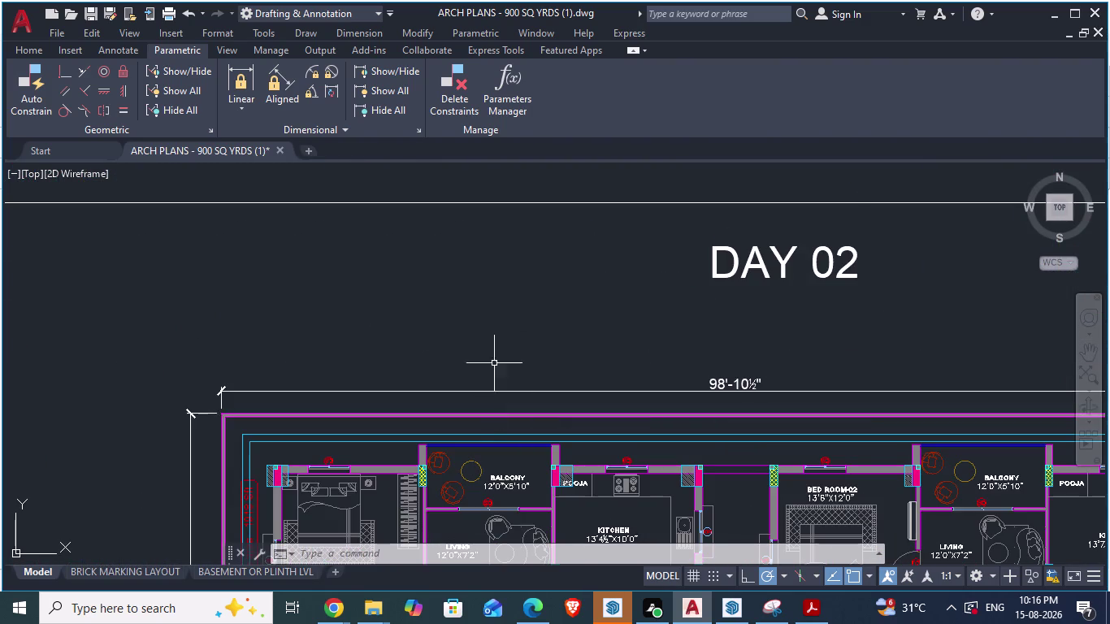
scroll(up, 3)
scroll(down, 3)
scroll(down, 3)
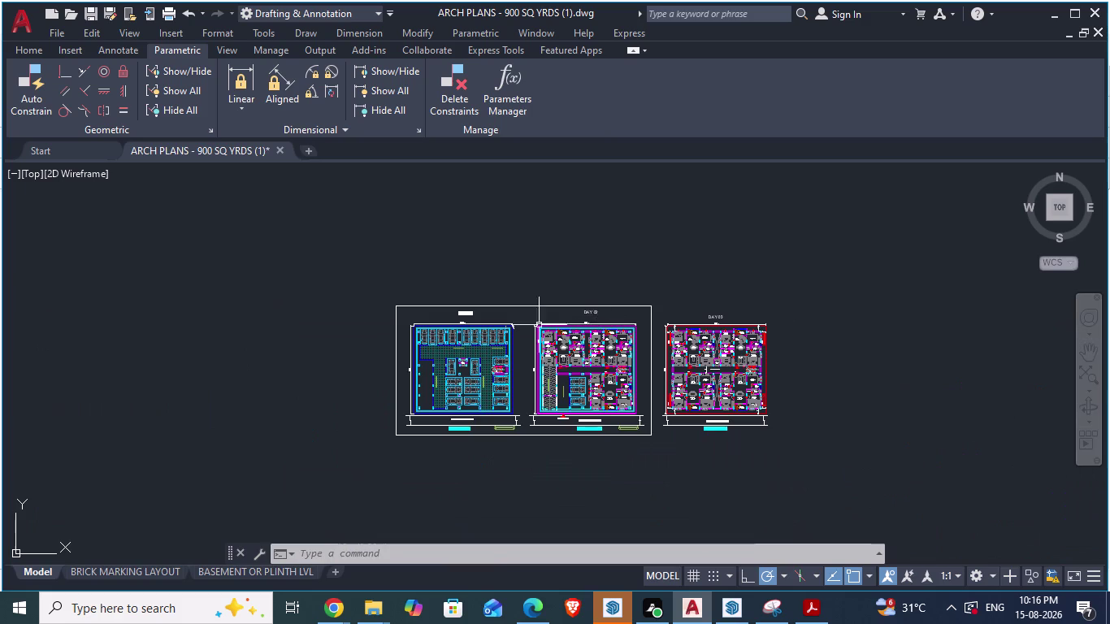
scroll(up, 3)
scroll(down, 3)
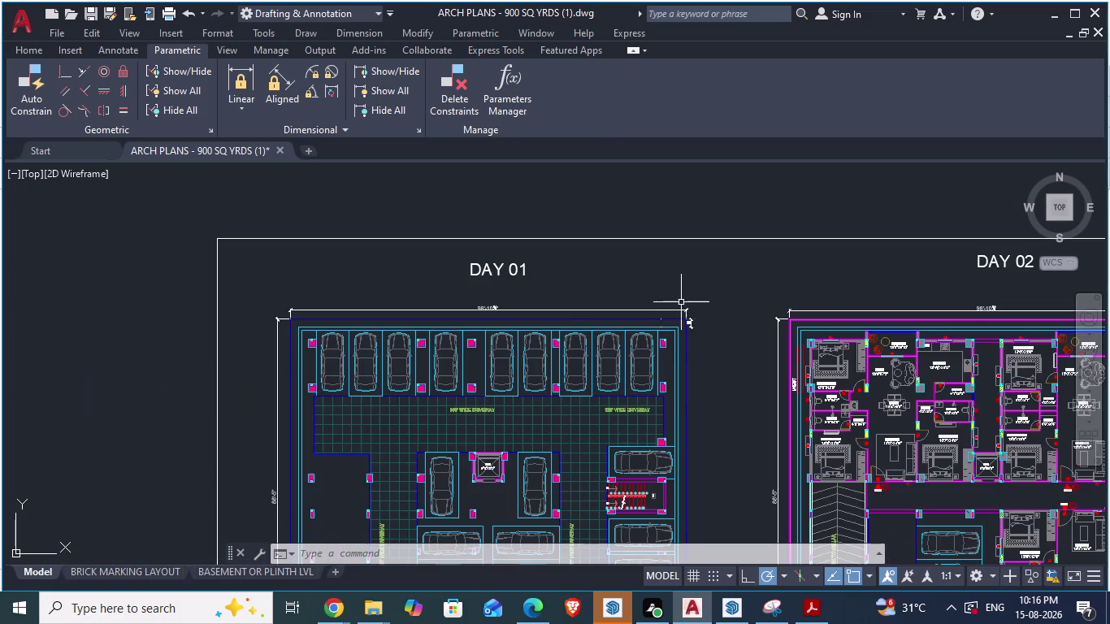
scroll(up, 3)
scroll(up, 3)
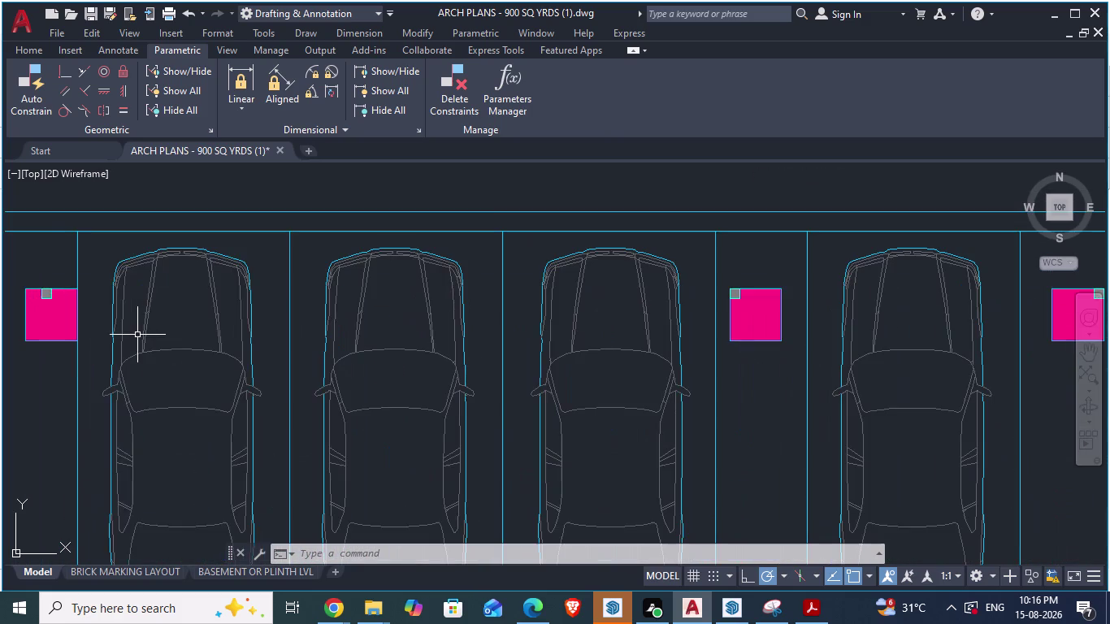
scroll(down, 3)
scroll(up, 3)
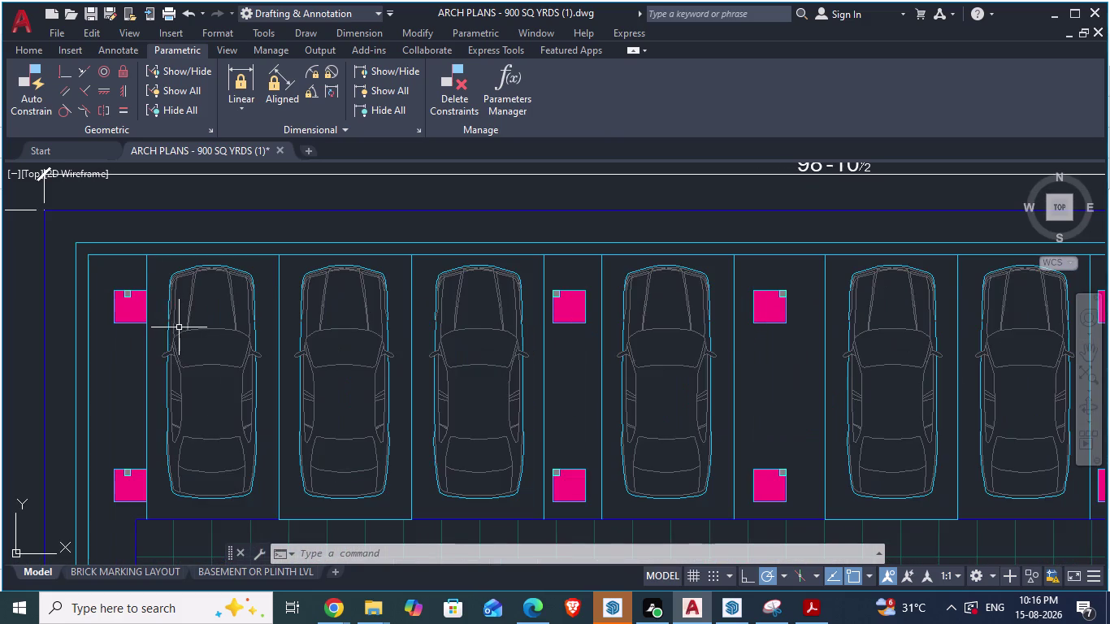
scroll(down, 3)
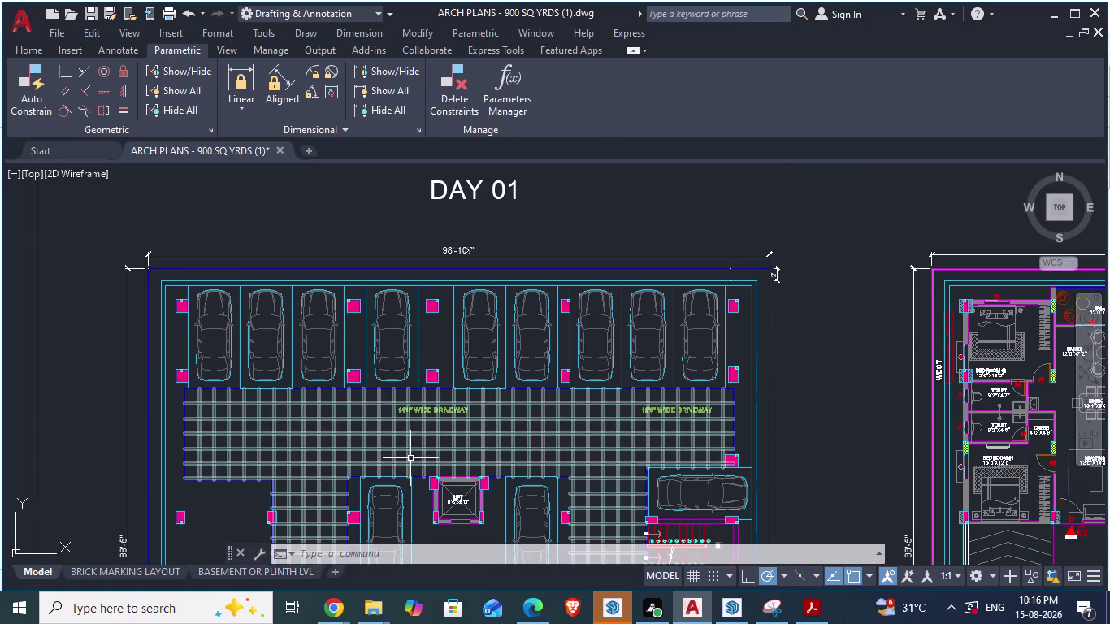
scroll(up, 3)
scroll(up, 3)
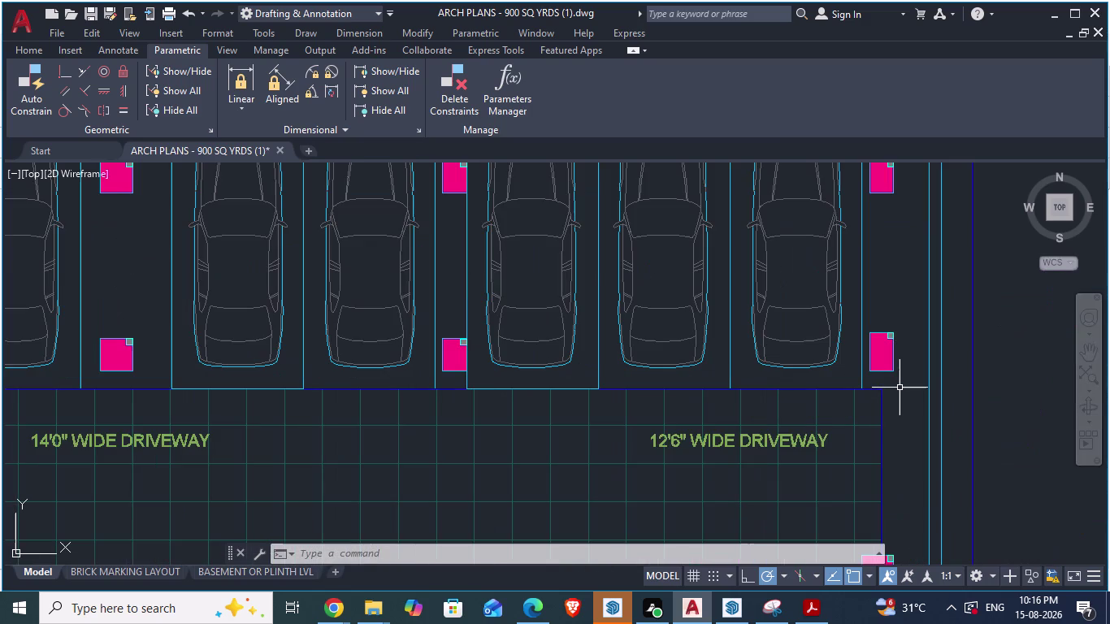
scroll(down, 3)
scroll(down, 3)
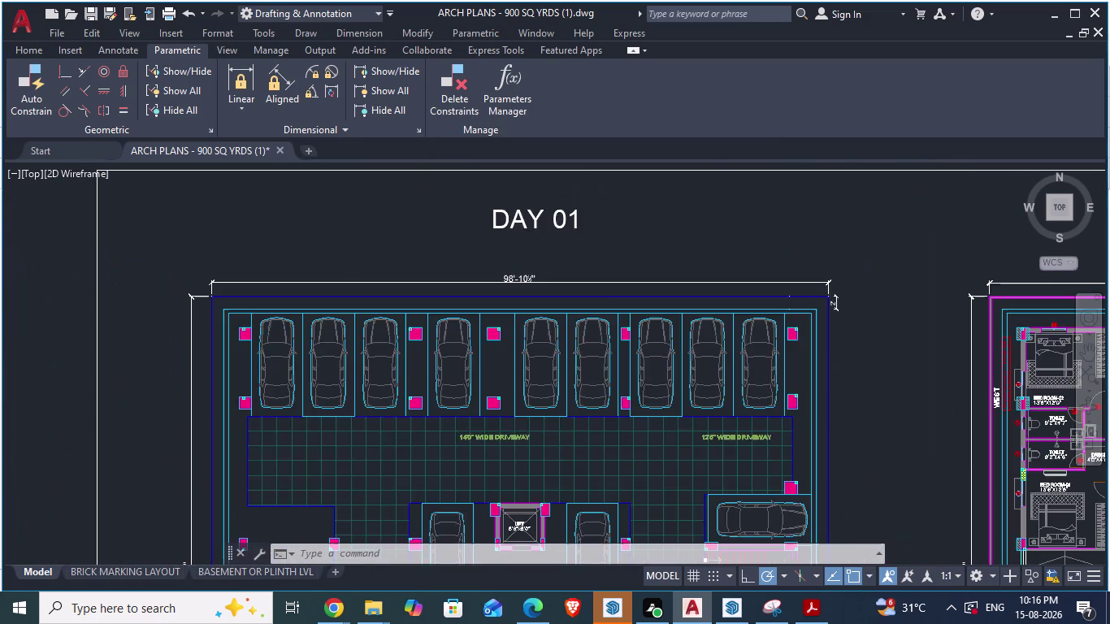
scroll(down, 3)
scroll(down, 3)
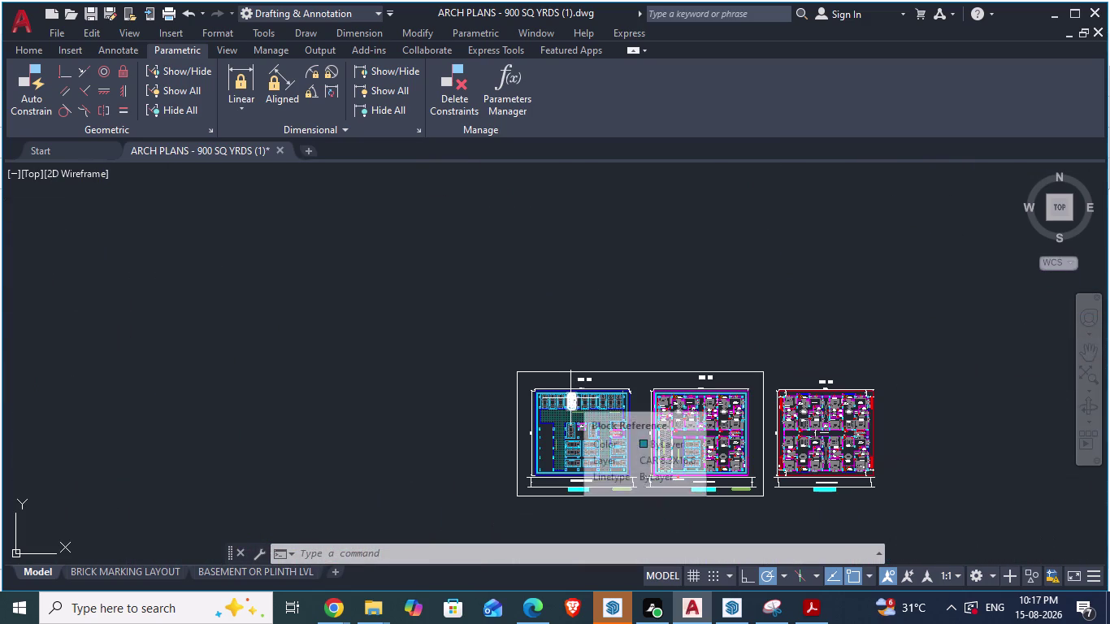
scroll(up, 3)
scroll(up, 3)
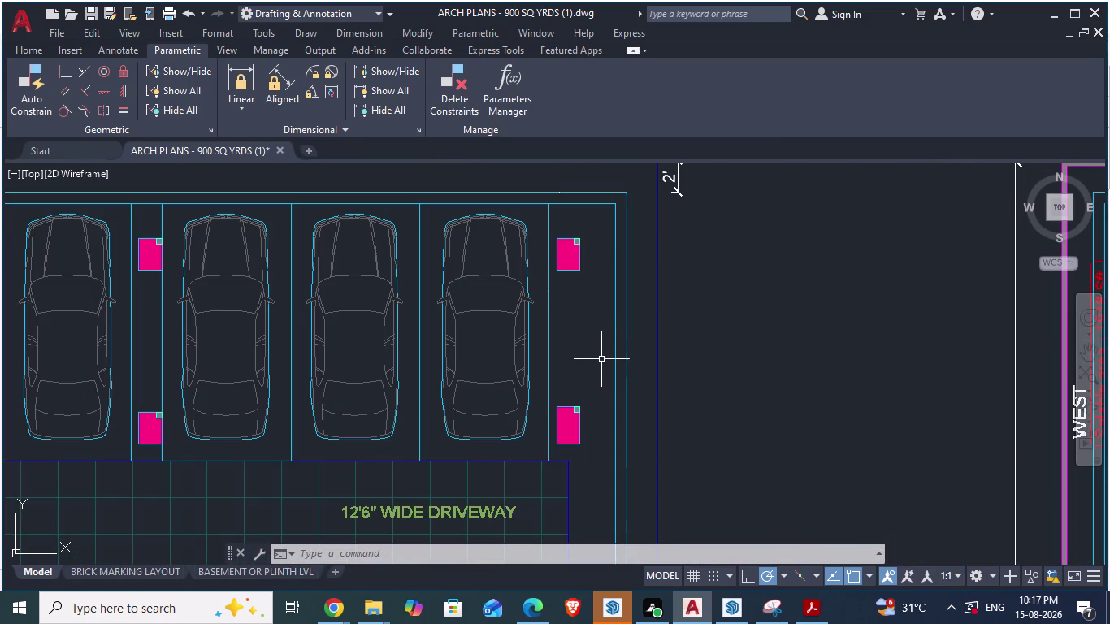
text(da)
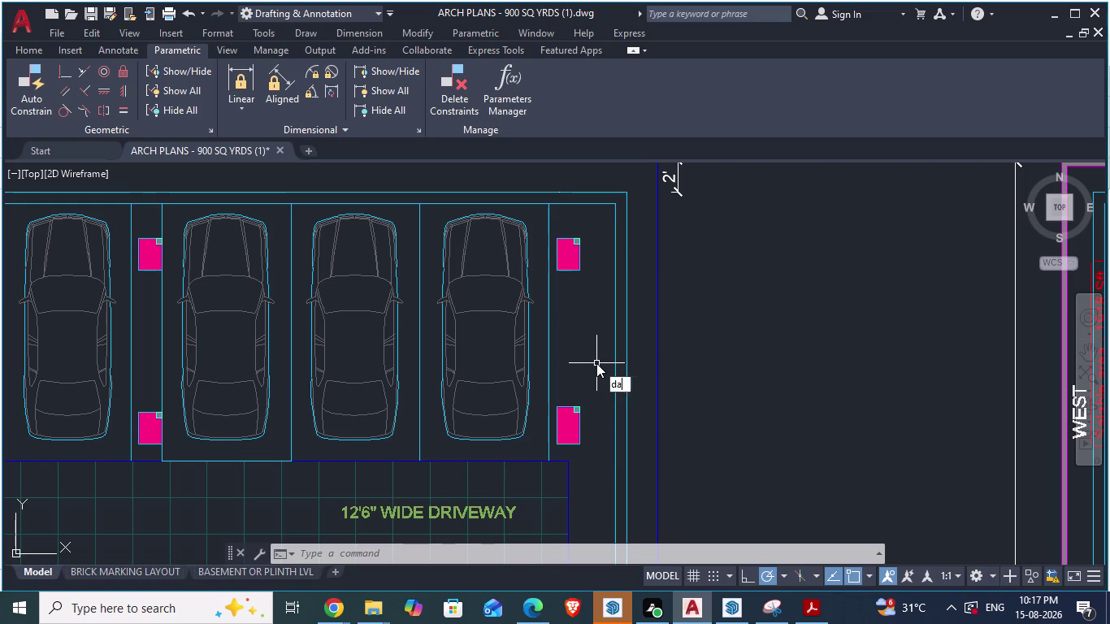
In AutoCAD, begin an aligned dimension at the wall corner, then cancel it.
key(Return)
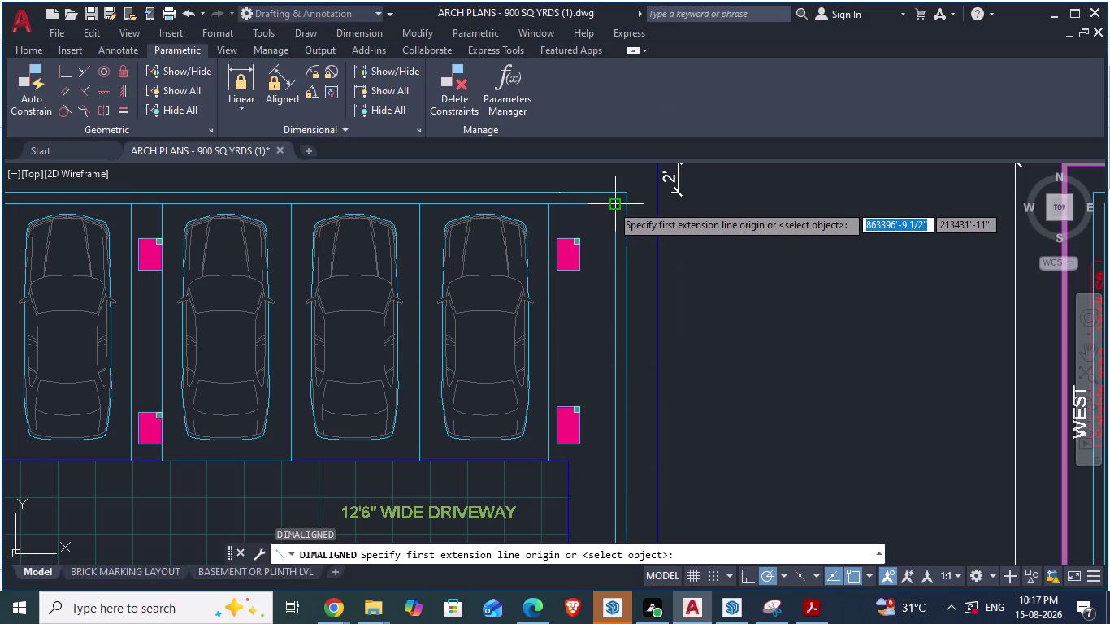
click(612, 204)
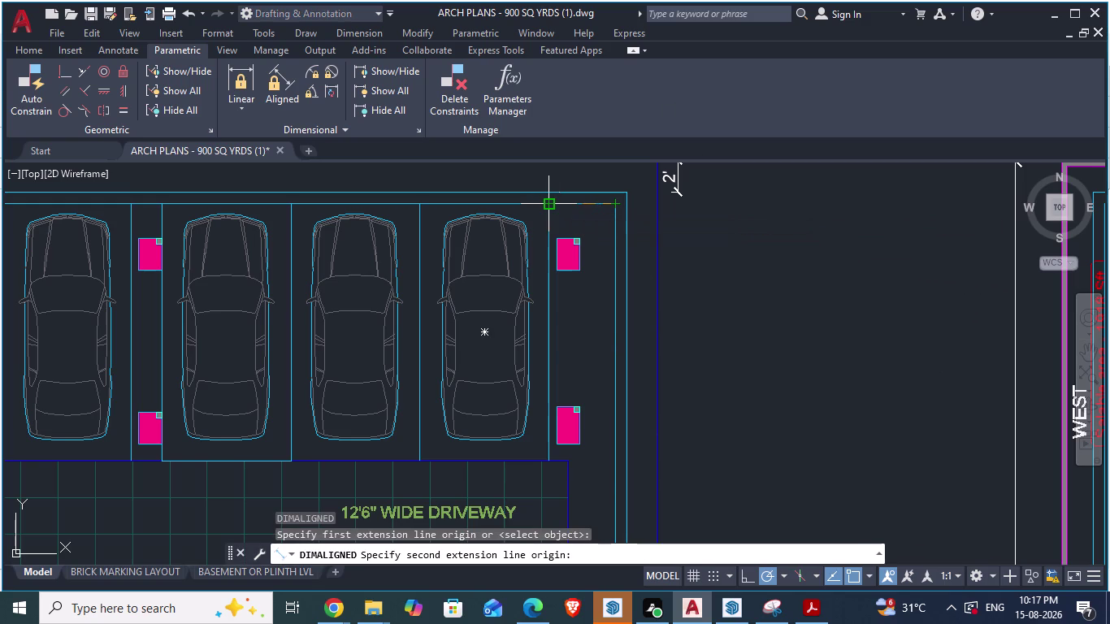
key(Escape)
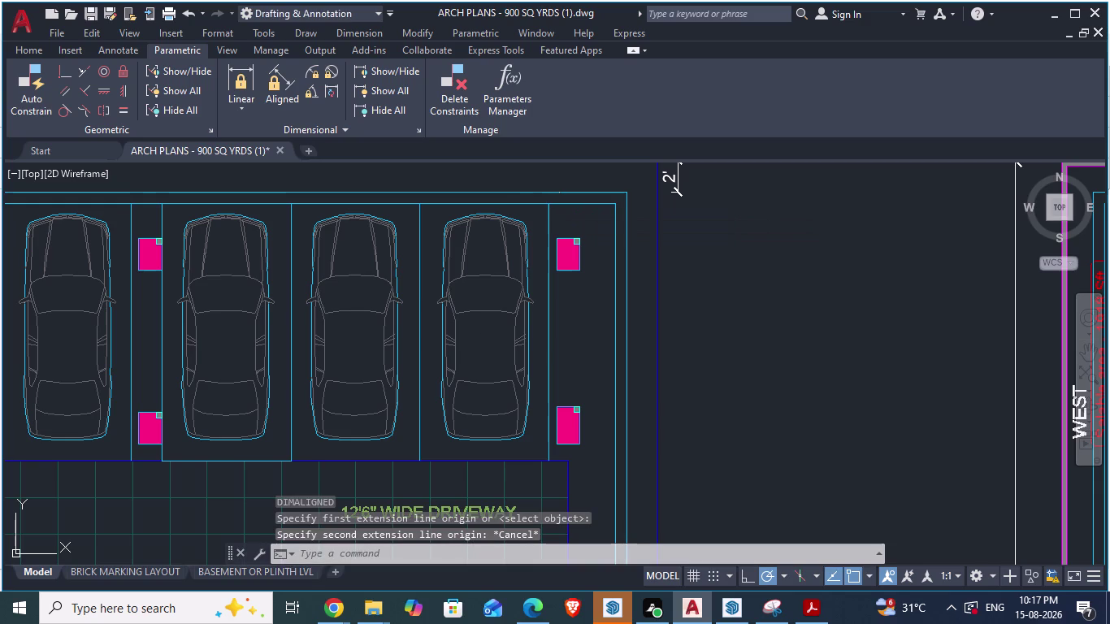
In SketchUp, offset the floor's top edge 4'3" inward, then return to AutoCAD.
key(alt+Tab)
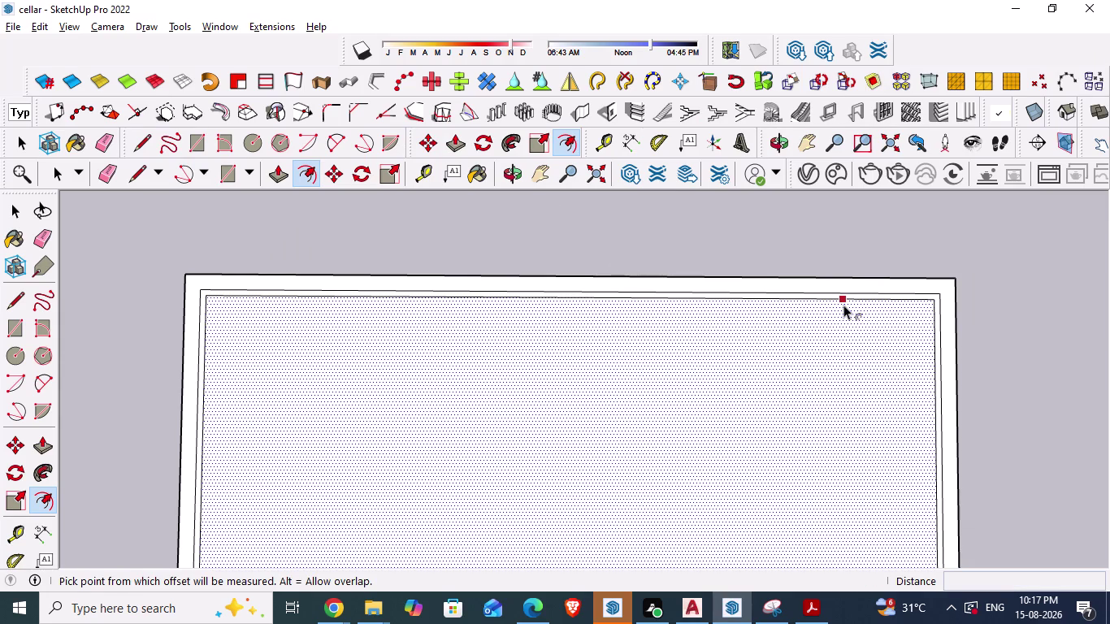
click(844, 305)
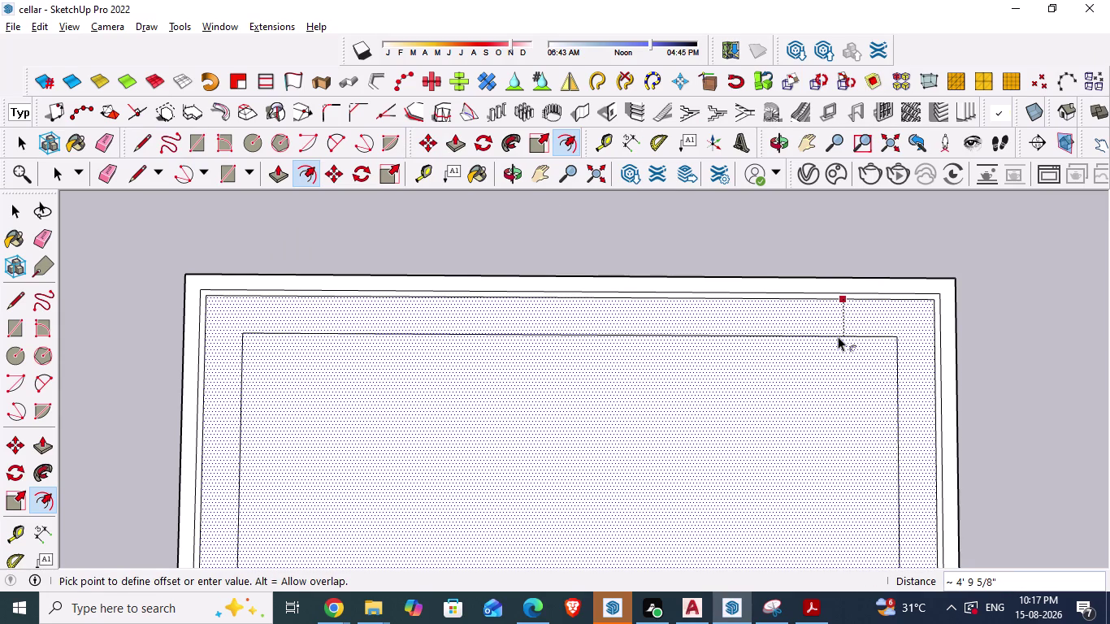
text(4'3)
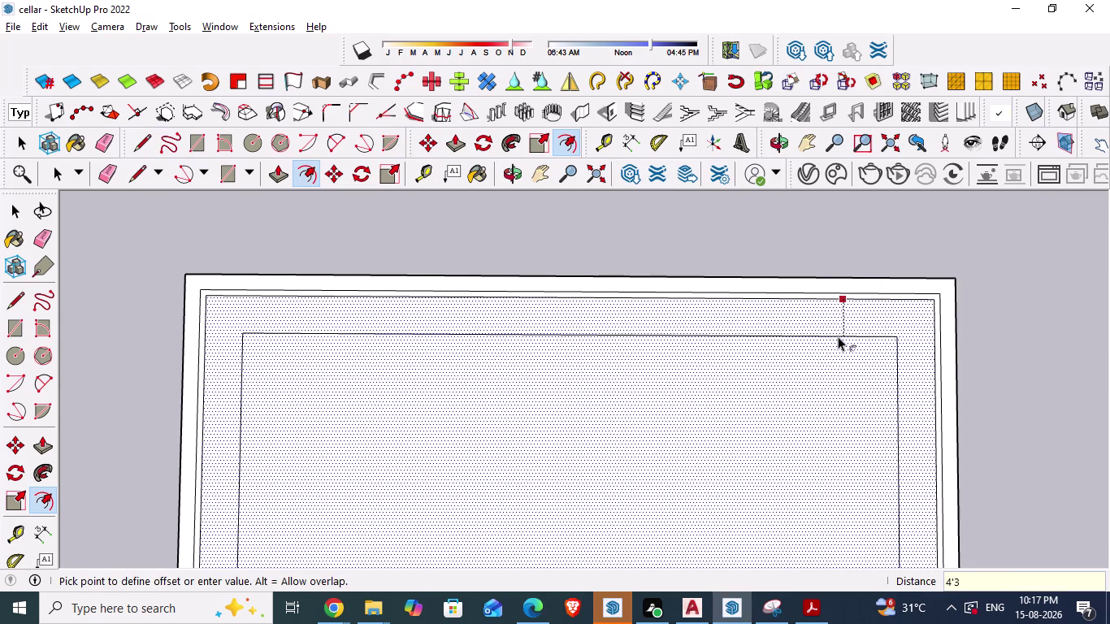
text(")
key(Return)
key(alt+Tab)
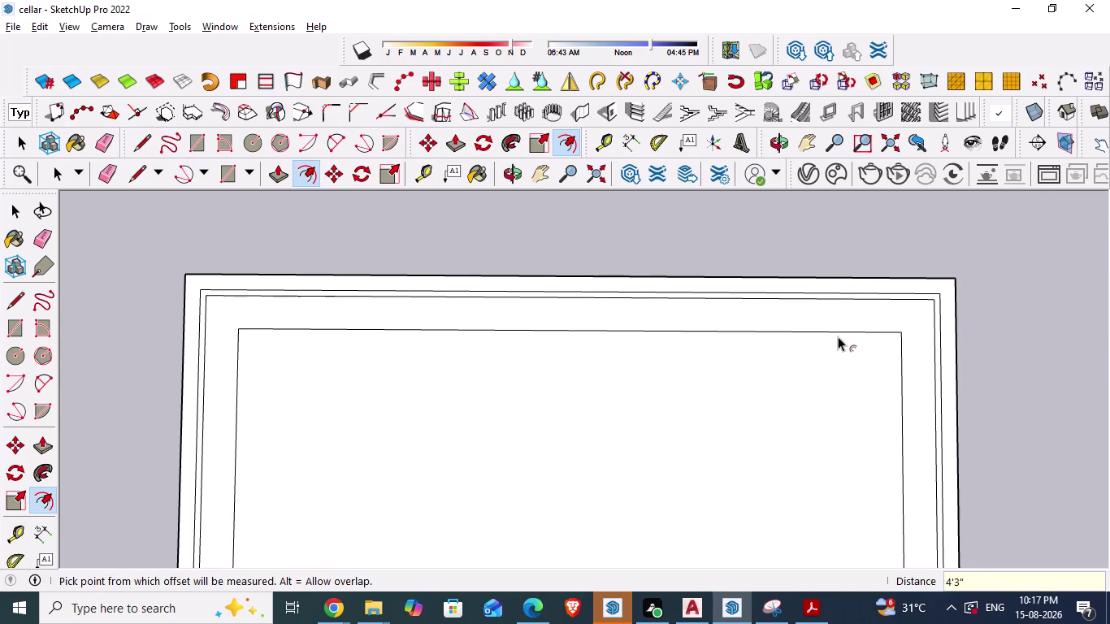
scroll(down, 3)
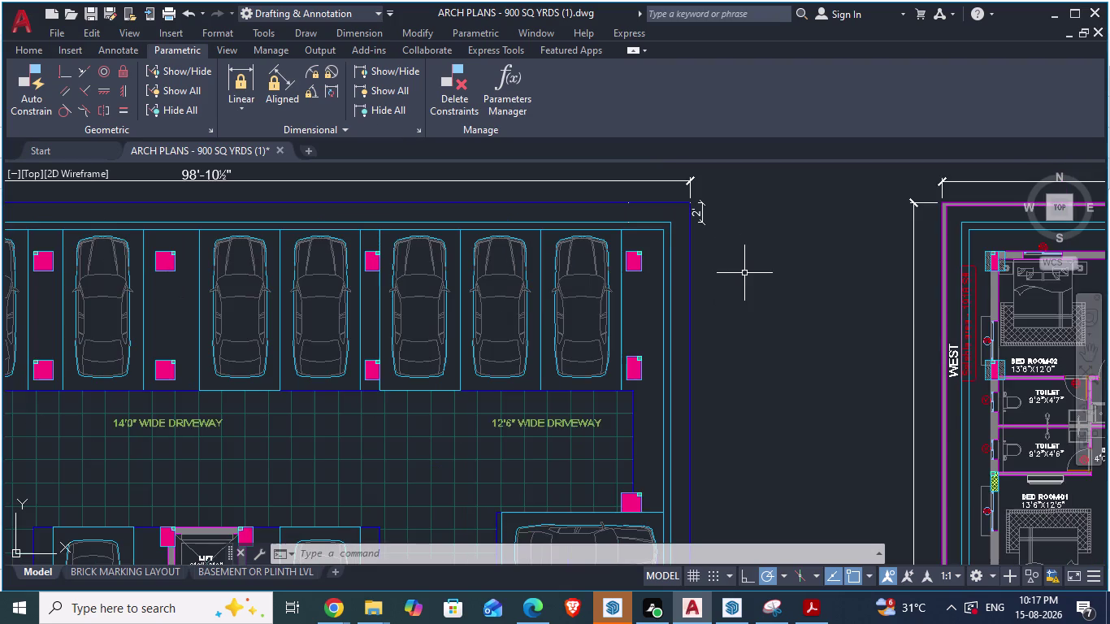
Restart the aligned dimension (DA) at the bay edge, cancel it, and go back to SketchUp.
scroll(down, 3)
scroll(up, 3)
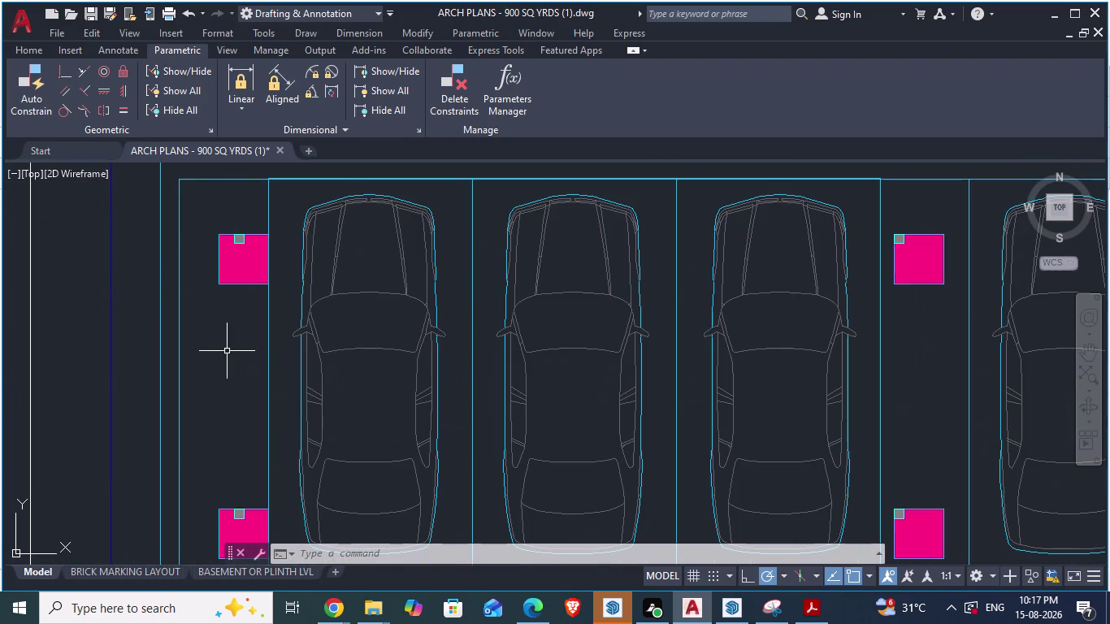
text(da)
key(Return)
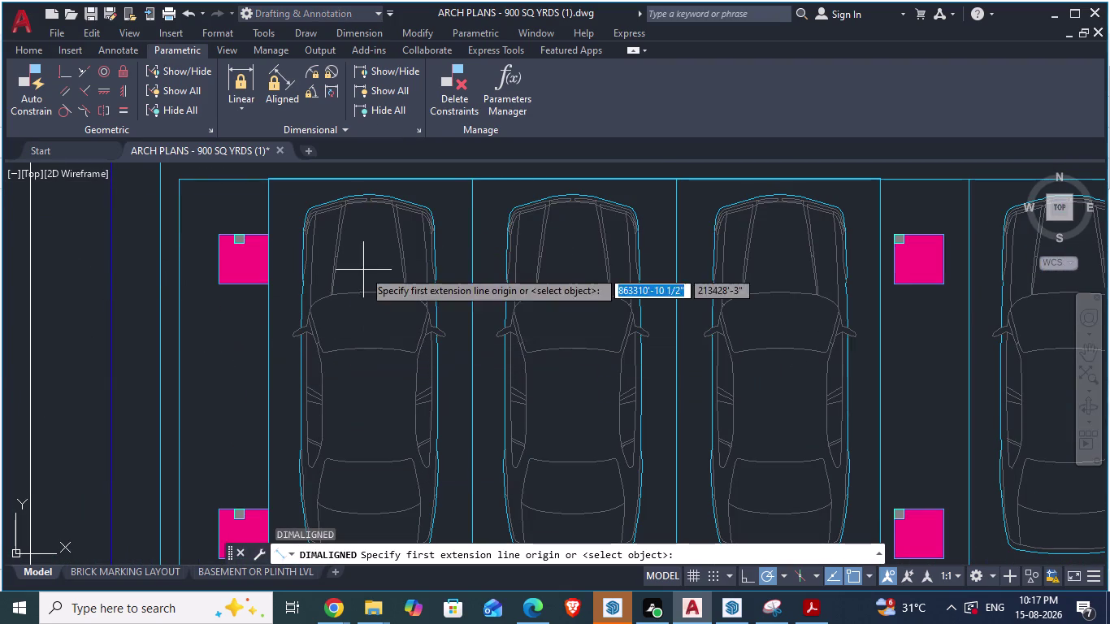
click(184, 339)
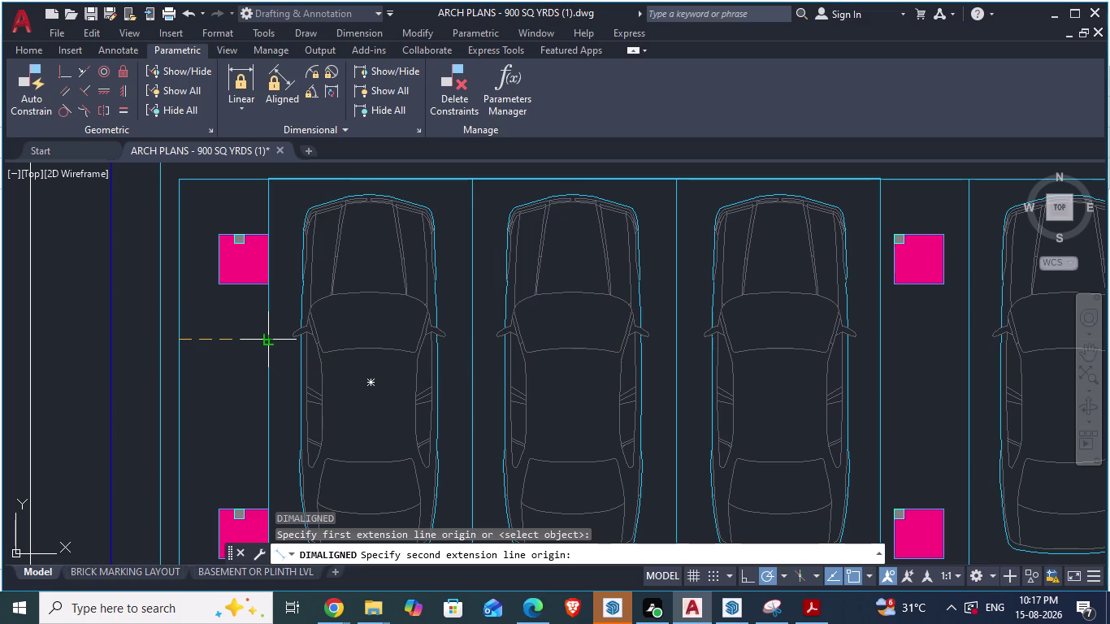
key(Escape)
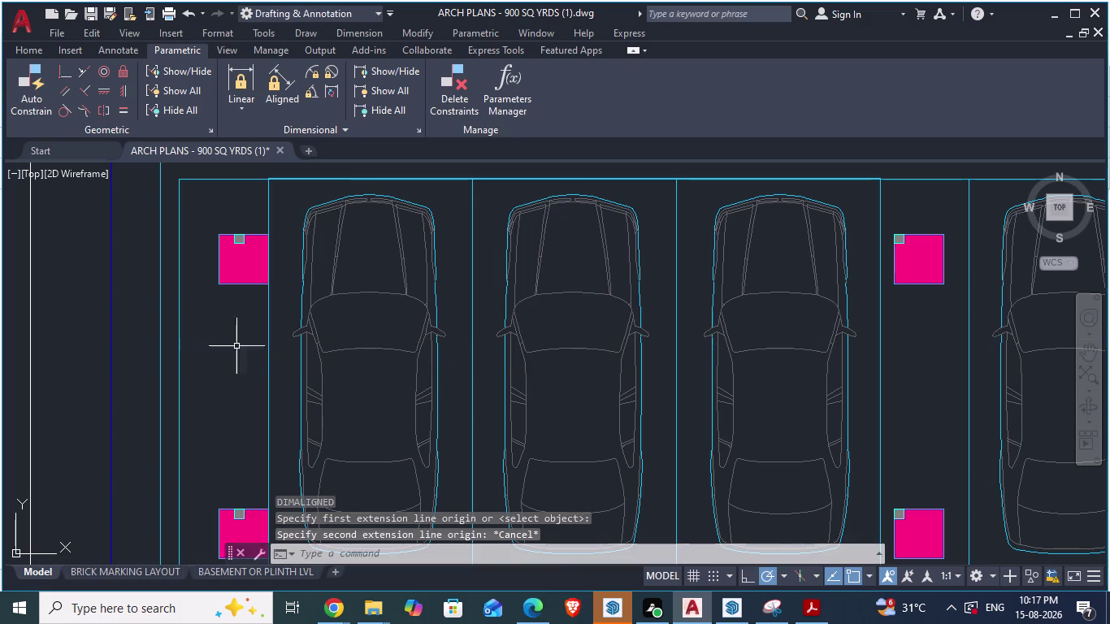
scroll(down, 3)
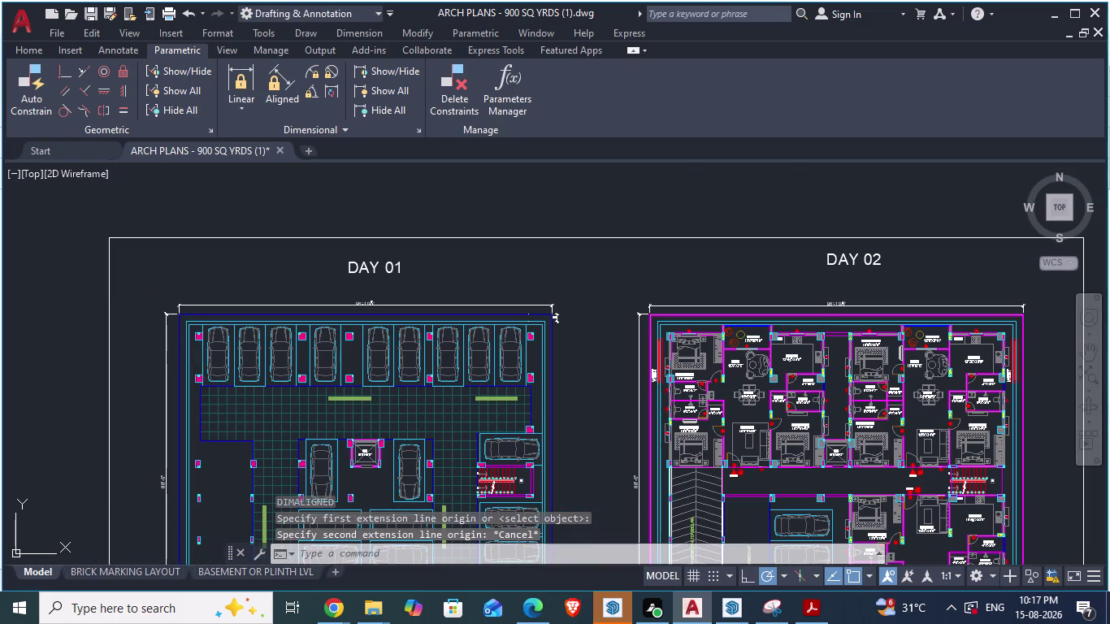
key(alt+Tab)
scroll(down, 3)
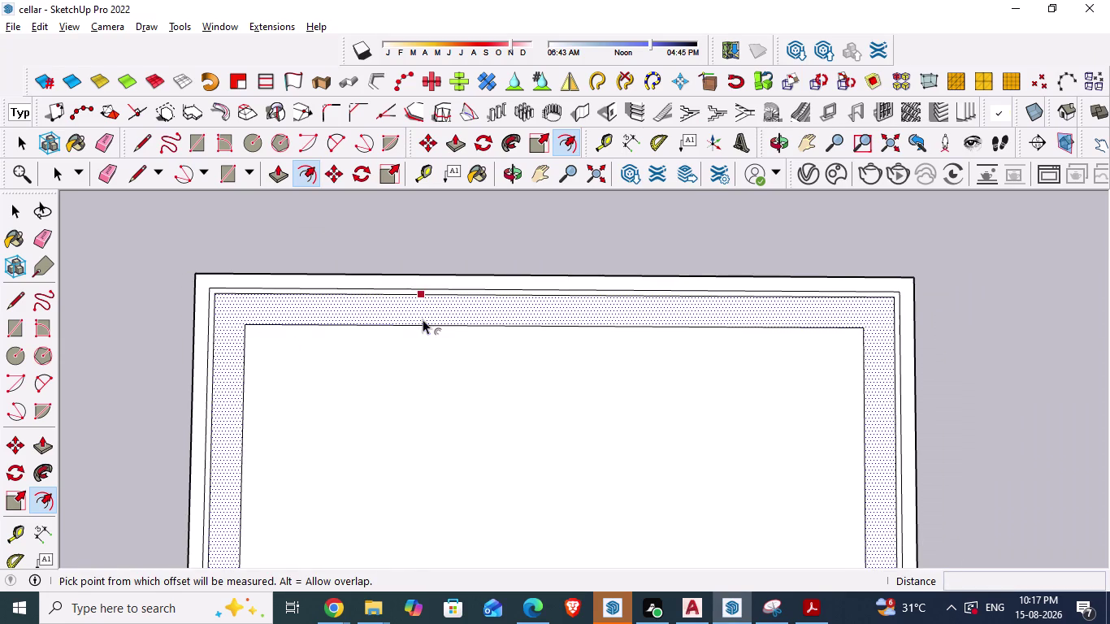
Cancel the pending offset and erase the top edge of the innermost border.
key(Escape)
click(432, 326)
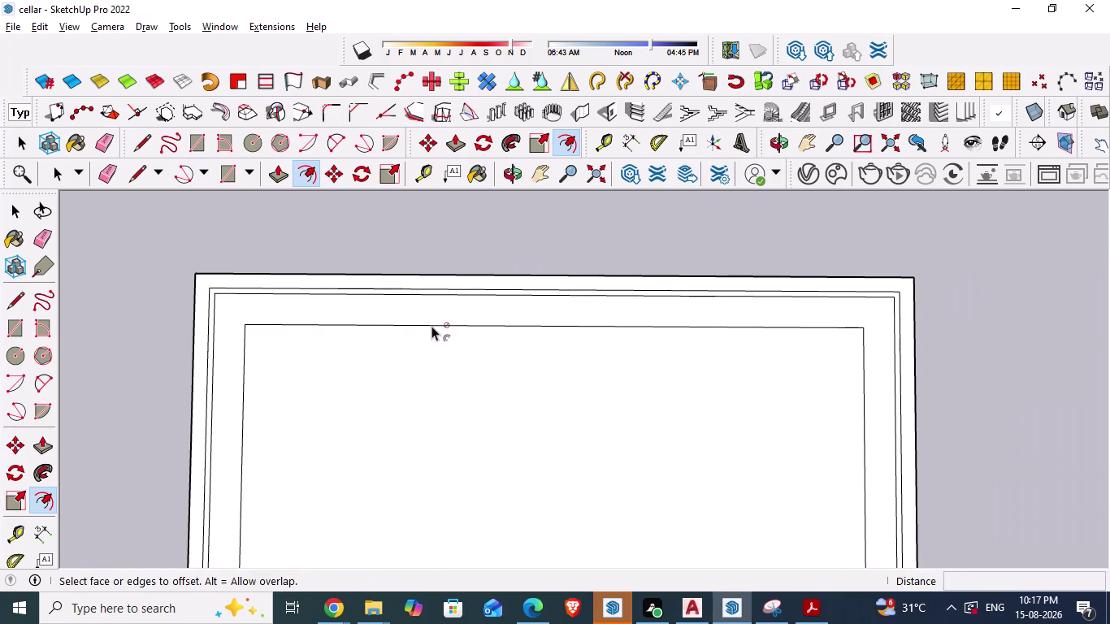
click(432, 326)
click(429, 324)
key(Escape)
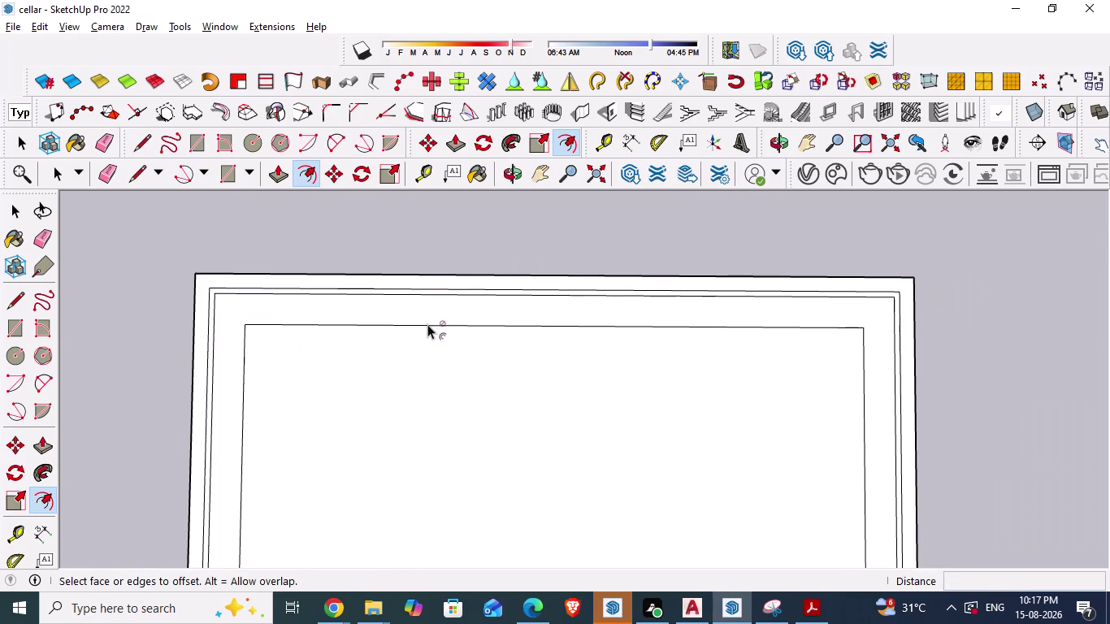
key(space)
click(427, 323)
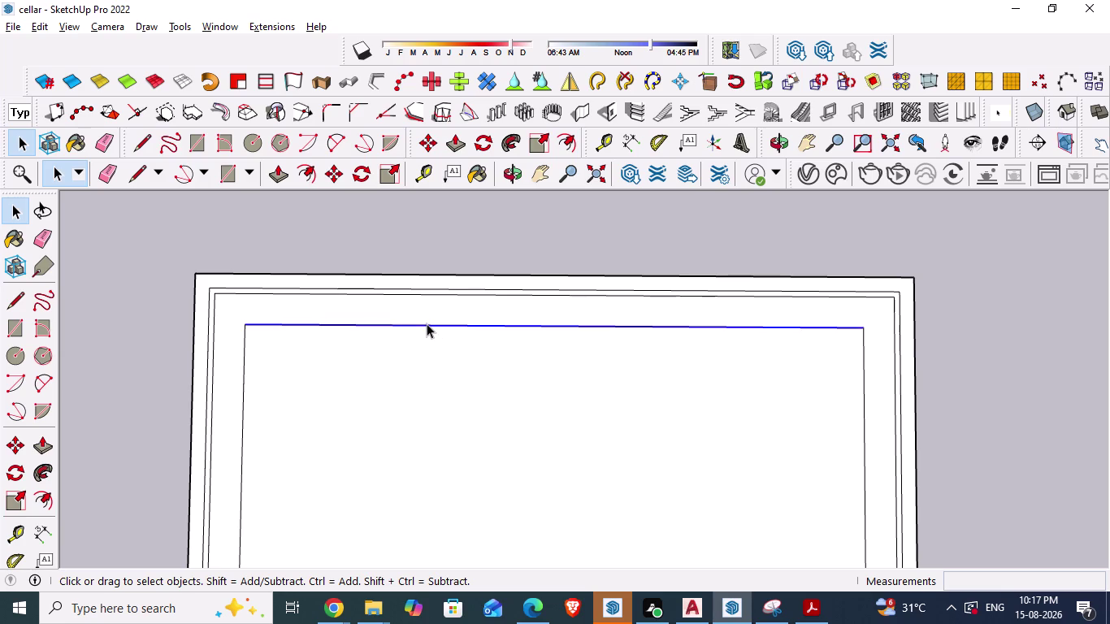
key(Delete)
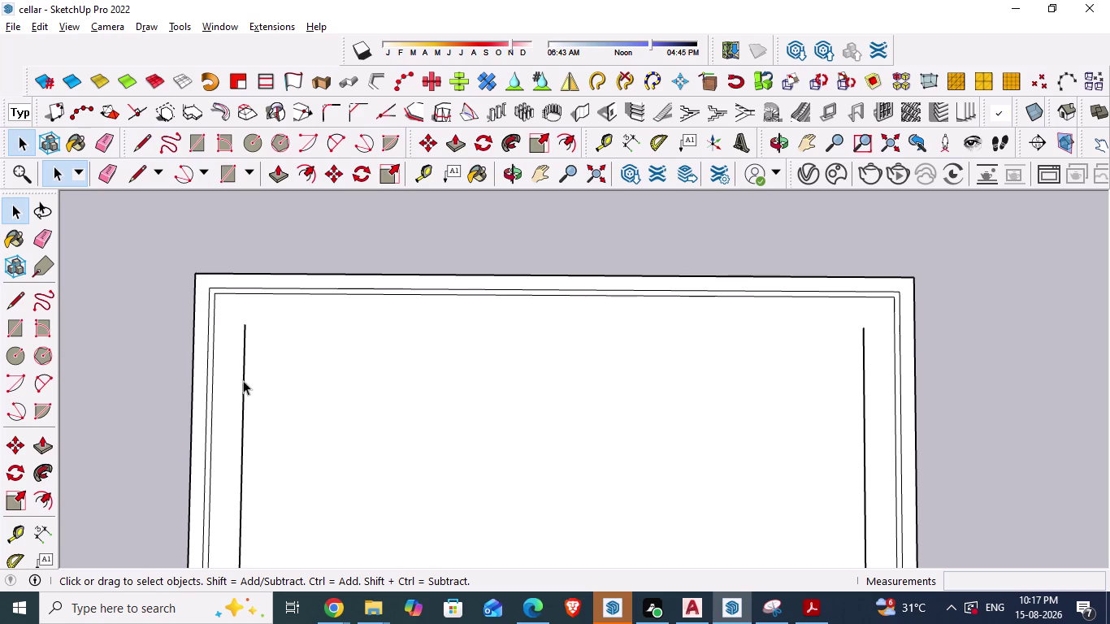
Erase the left edge of the innermost border.
click(245, 381)
key(Delete)
scroll(down, 3)
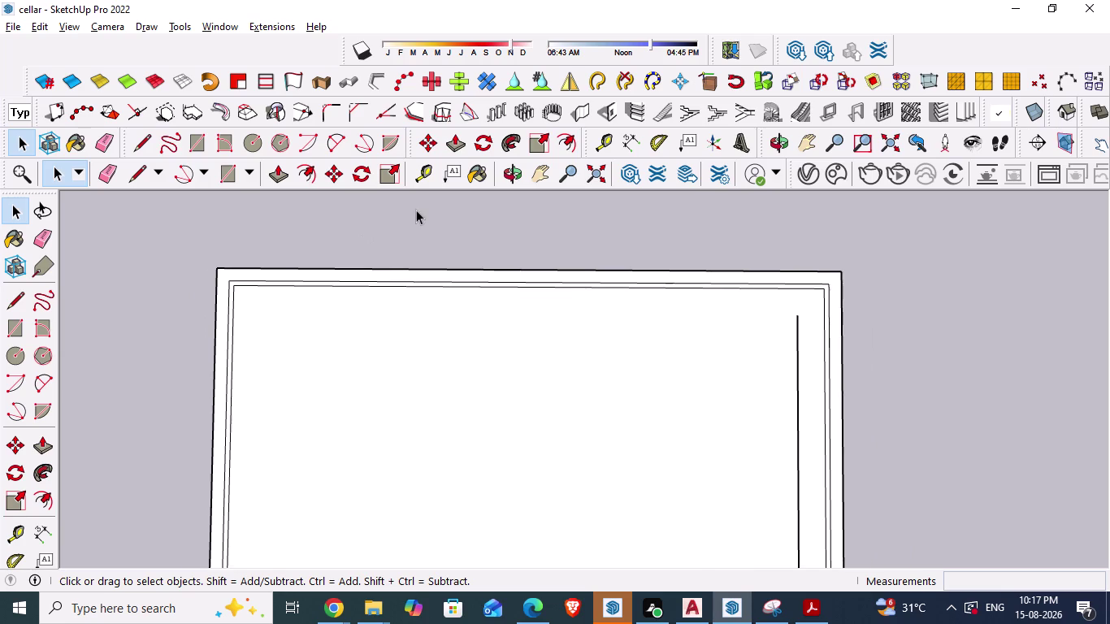
scroll(down, 3)
scroll(up, 3)
scroll(down, 3)
scroll(down, 3)
scroll(up, 3)
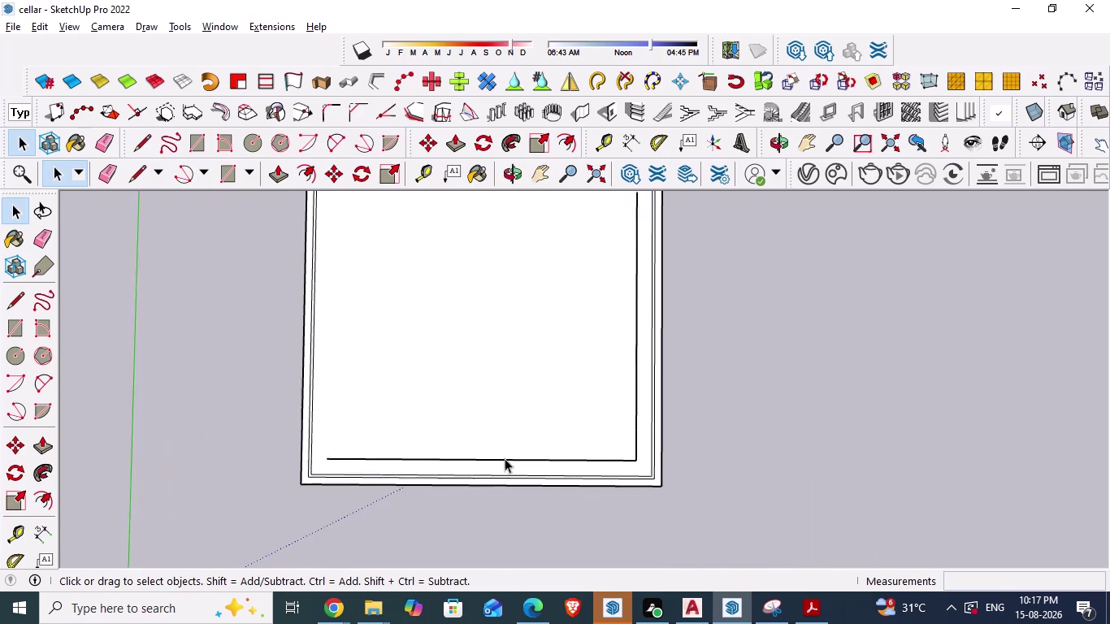
scroll(up, 3)
Erase the bottom inner border edge, save the model, and return to AutoCAD.
click(502, 459)
key(Delete)
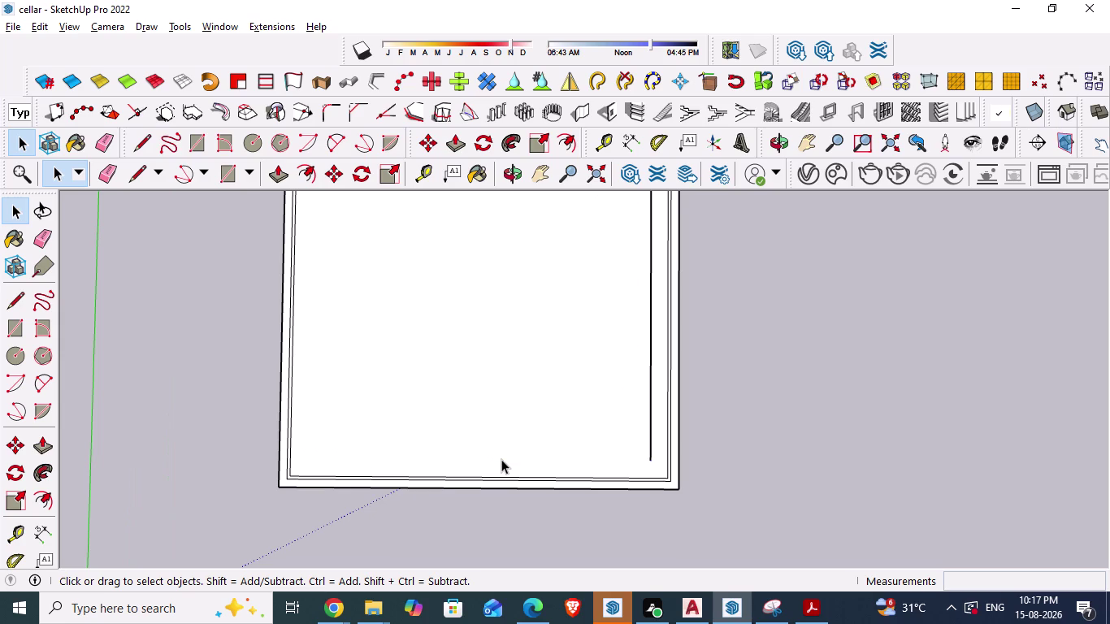
scroll(down, 3)
key(ctrl+s)
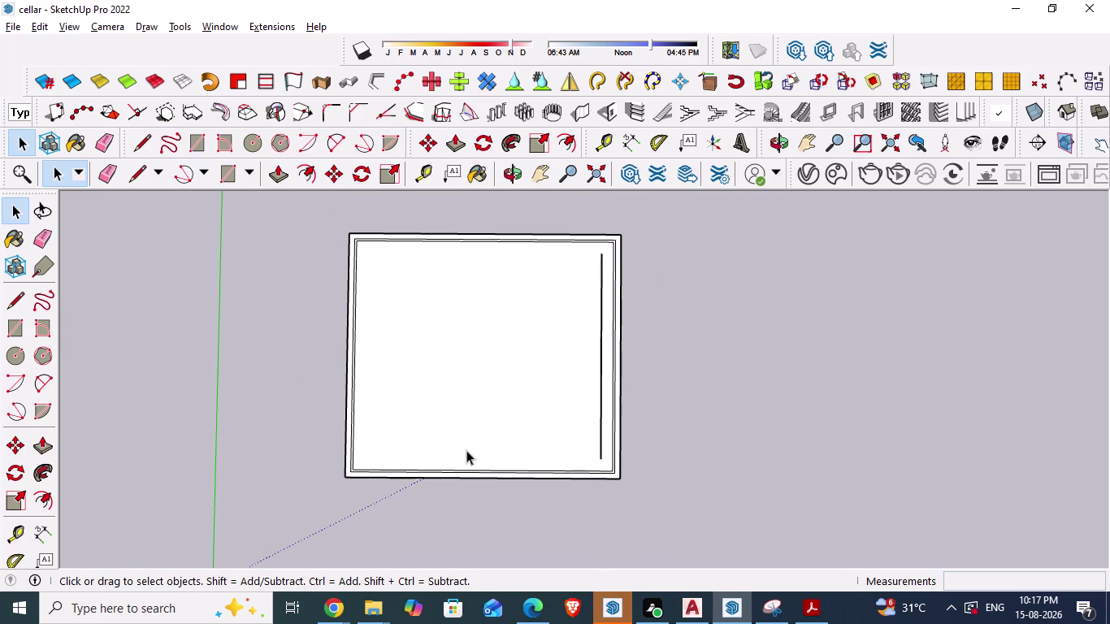
key(alt+Tab)
scroll(down, 3)
scroll(up, 3)
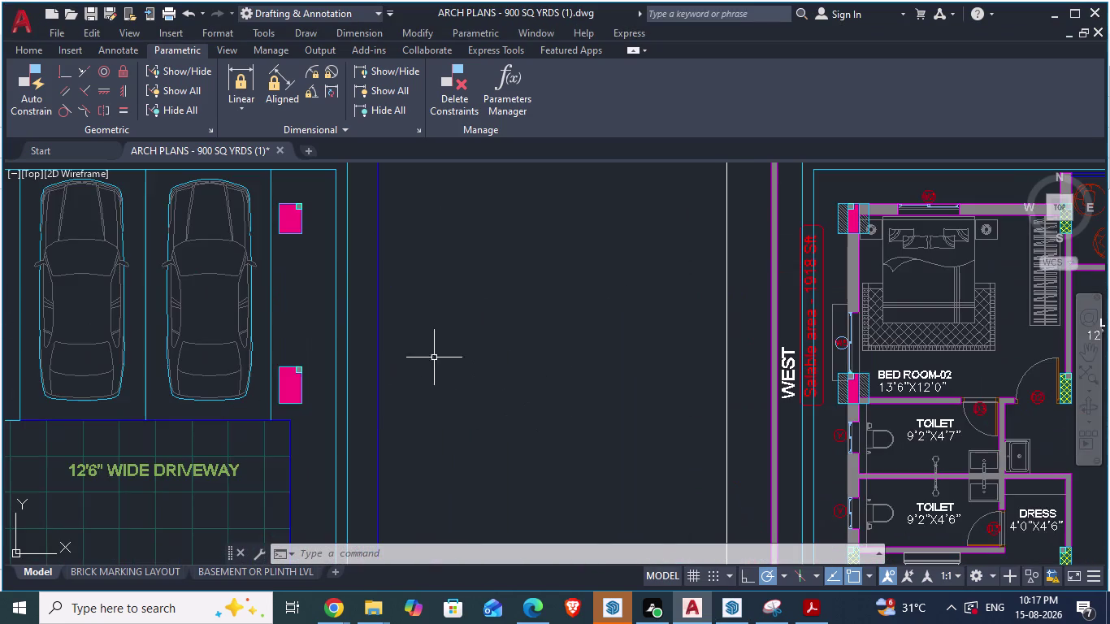
Start an aligned dimension (DA) at the pink column corner in the parking area, then return to SketchUp.
scroll(down, 3)
scroll(up, 3)
scroll(down, 3)
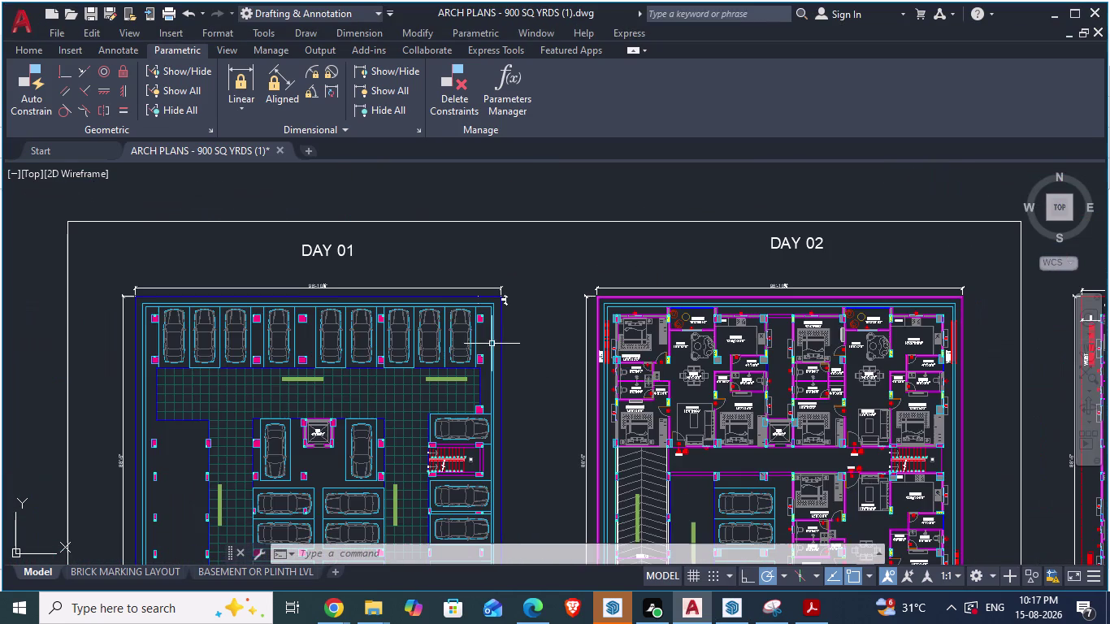
scroll(up, 3)
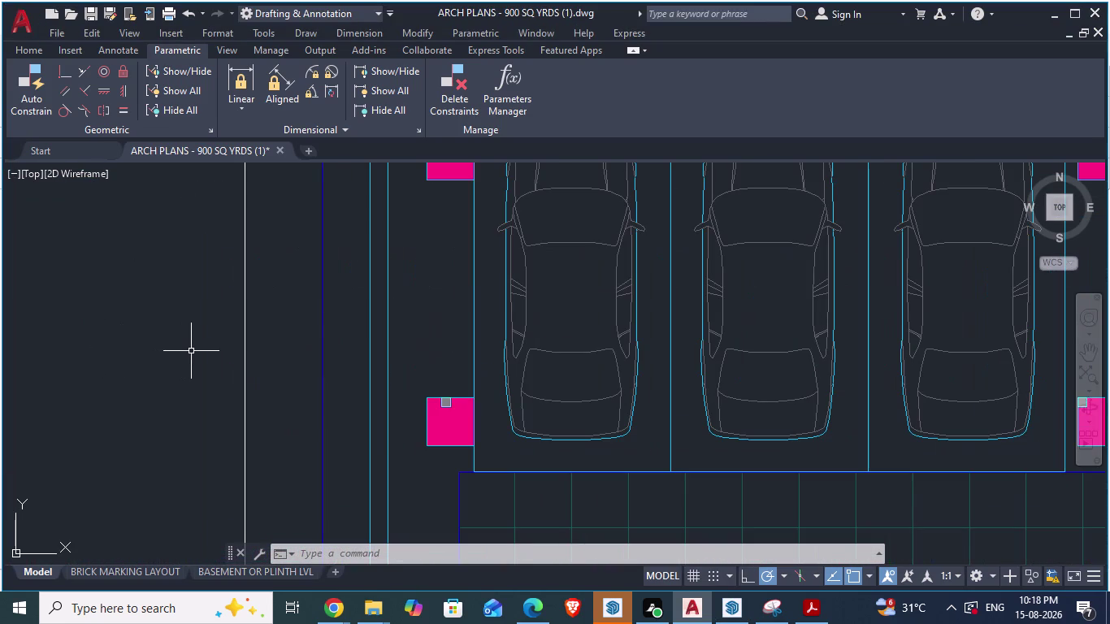
text(da)
key(Return)
scroll(down, 3)
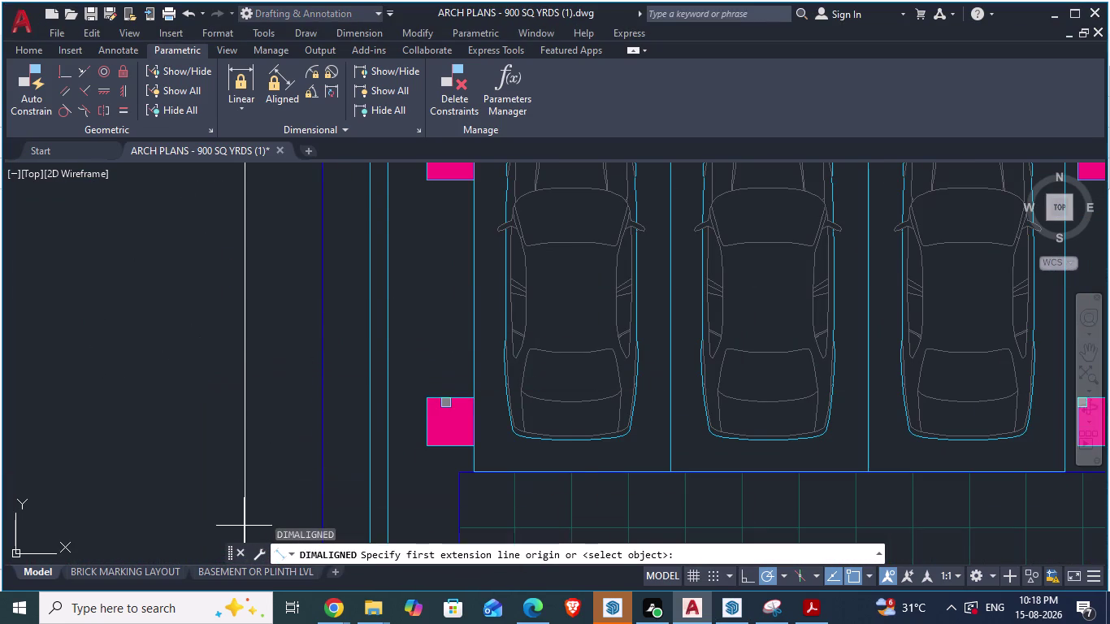
scroll(down, 3)
scroll(down, 3)
scroll(up, 3)
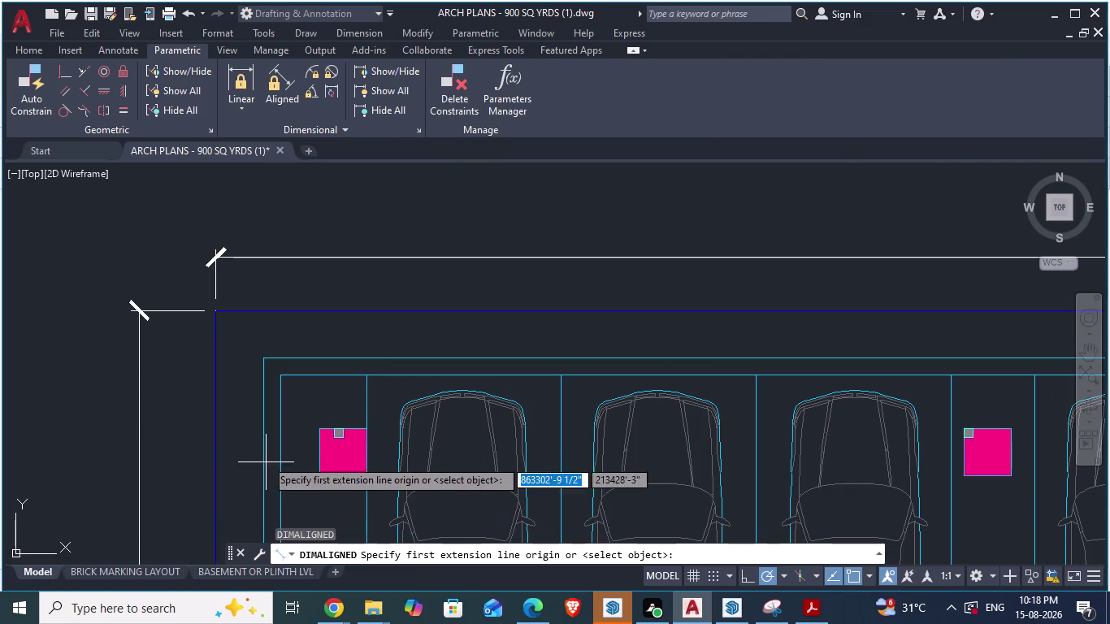
click(281, 420)
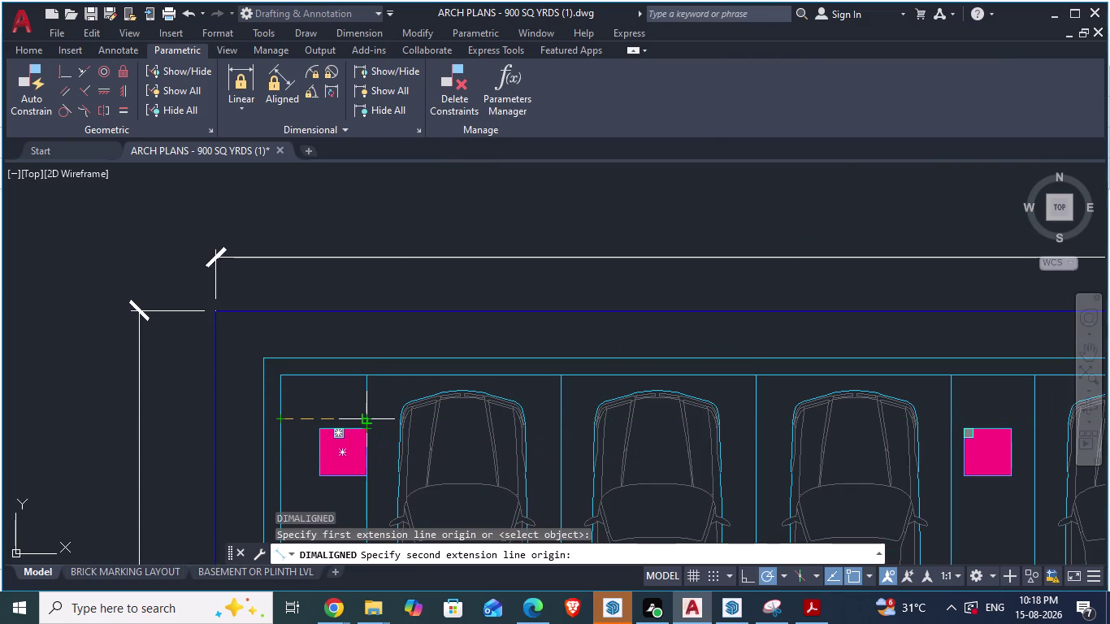
scroll(up, 3)
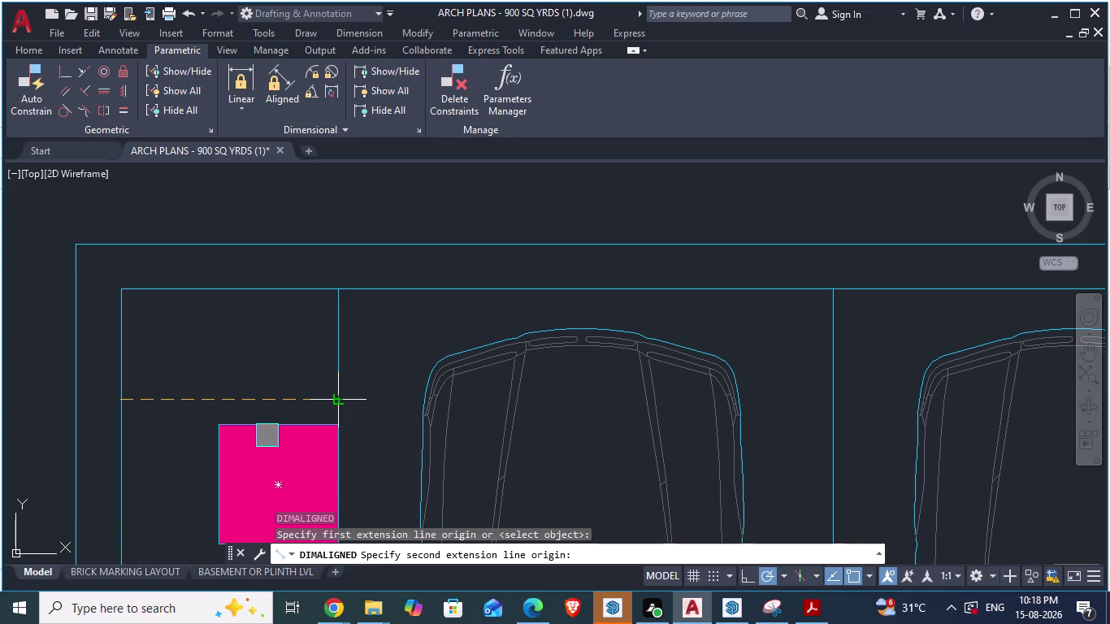
key(alt+Tab)
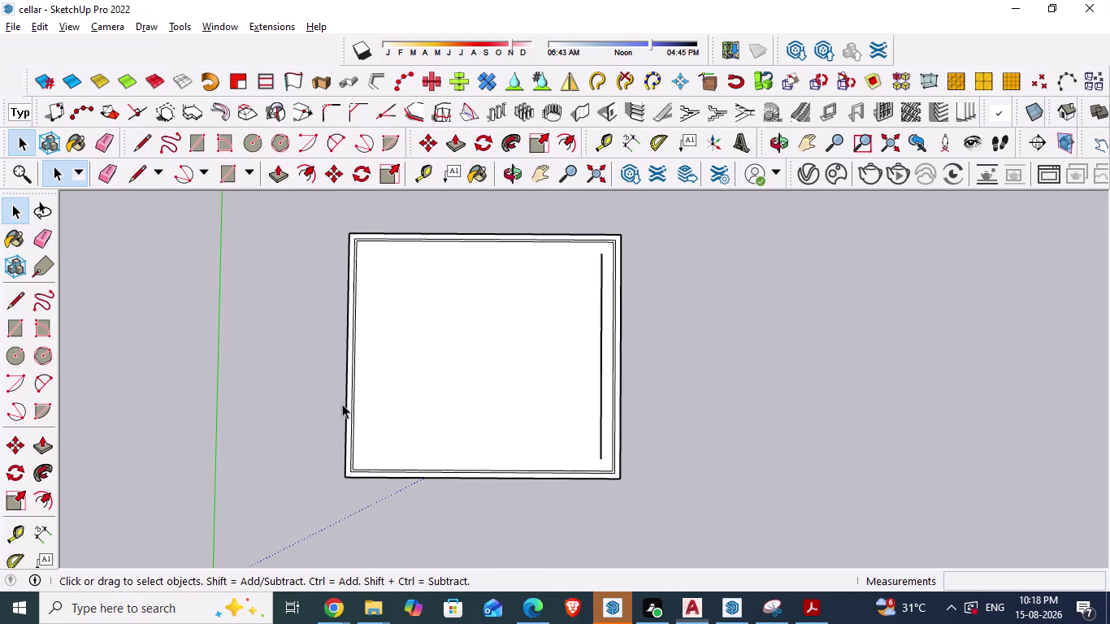
Pick the left inner border edge and start an offset on the inner floor face.
scroll(up, 3)
scroll(up, 3)
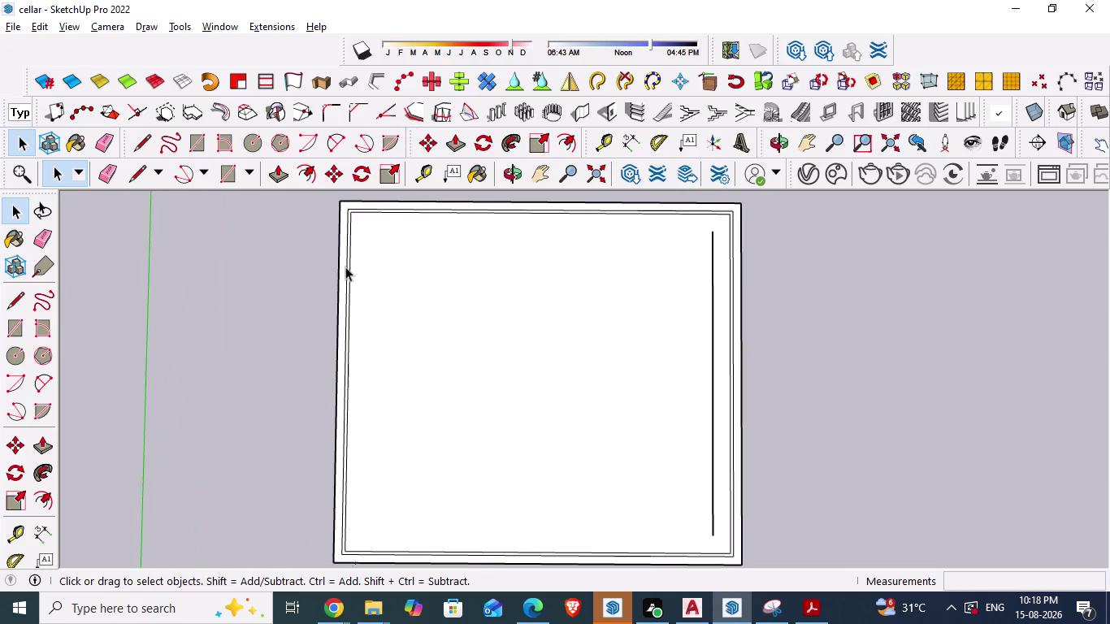
scroll(up, 3)
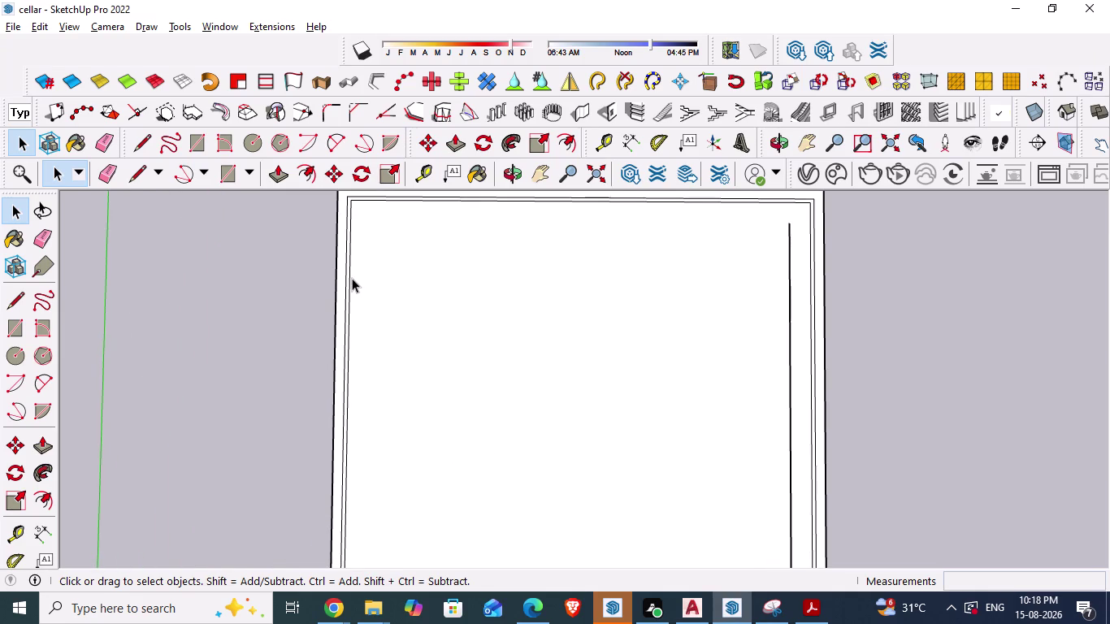
click(351, 278)
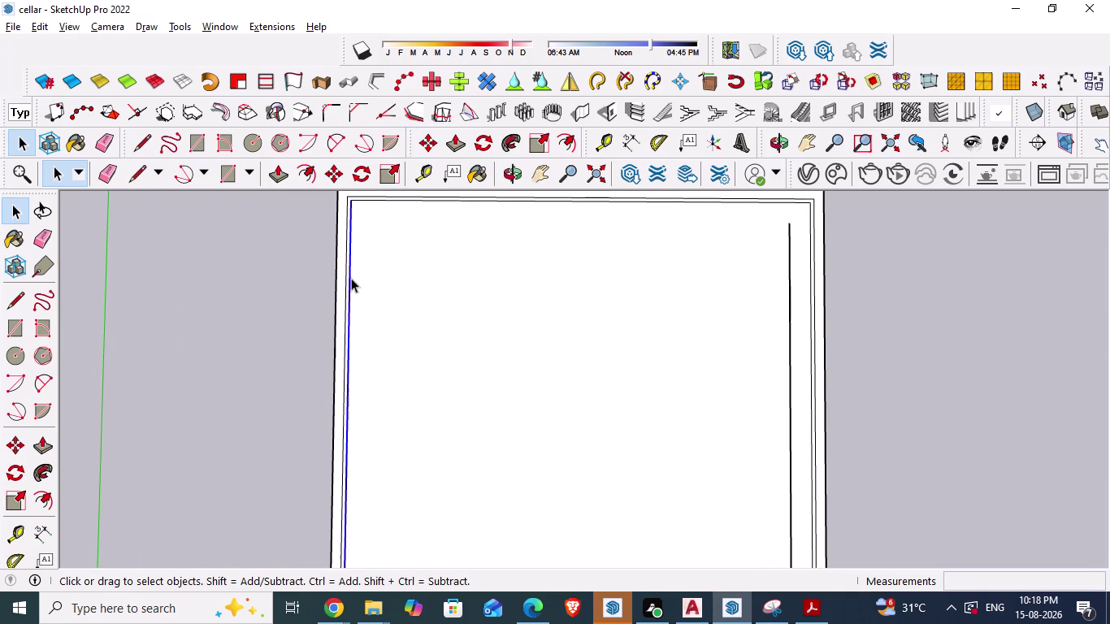
click(40, 495)
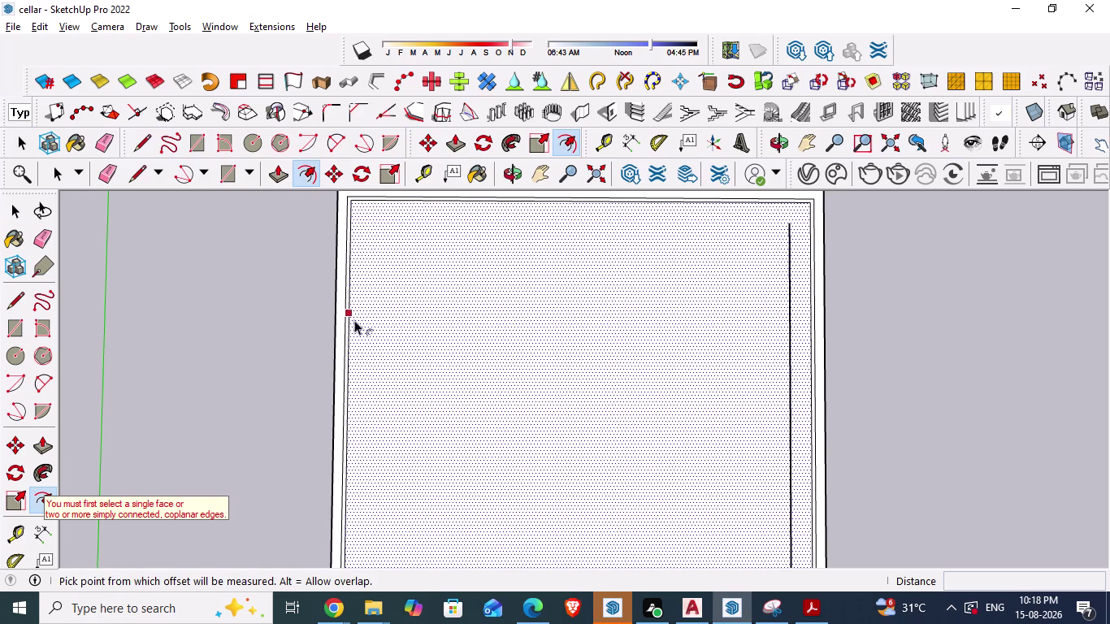
scroll(up, 3)
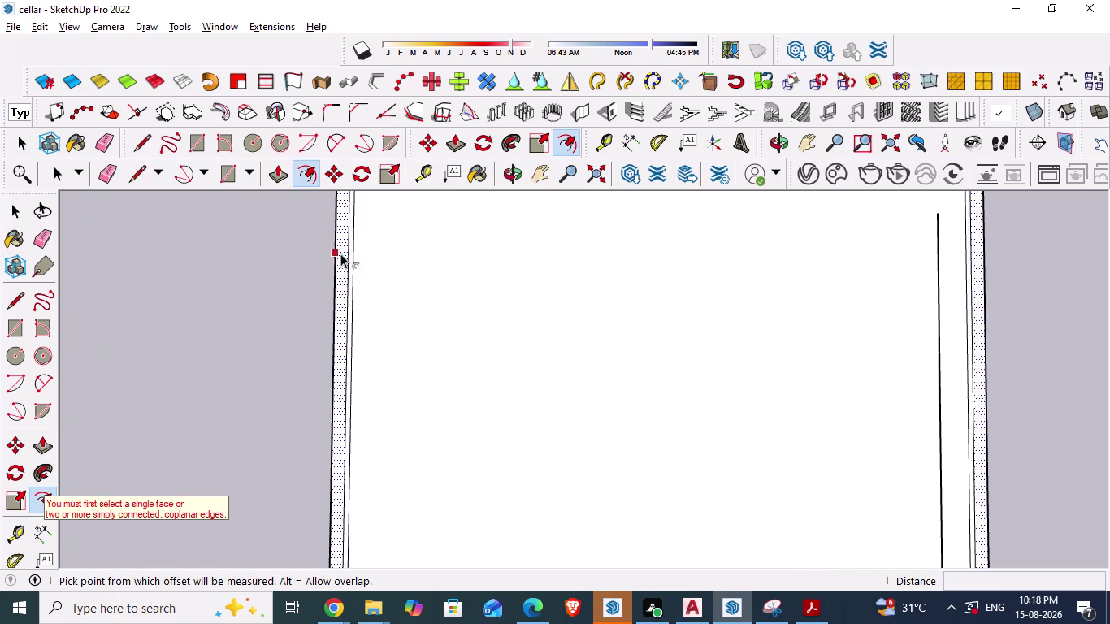